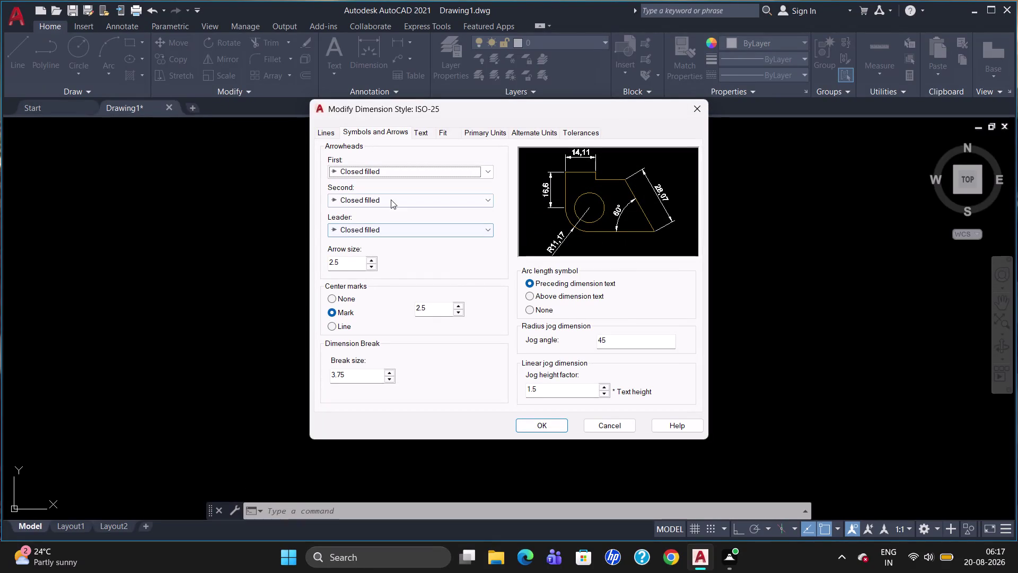
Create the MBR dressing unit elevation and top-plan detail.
Set the ISO-25 arrow size to 40.
click(348, 263)
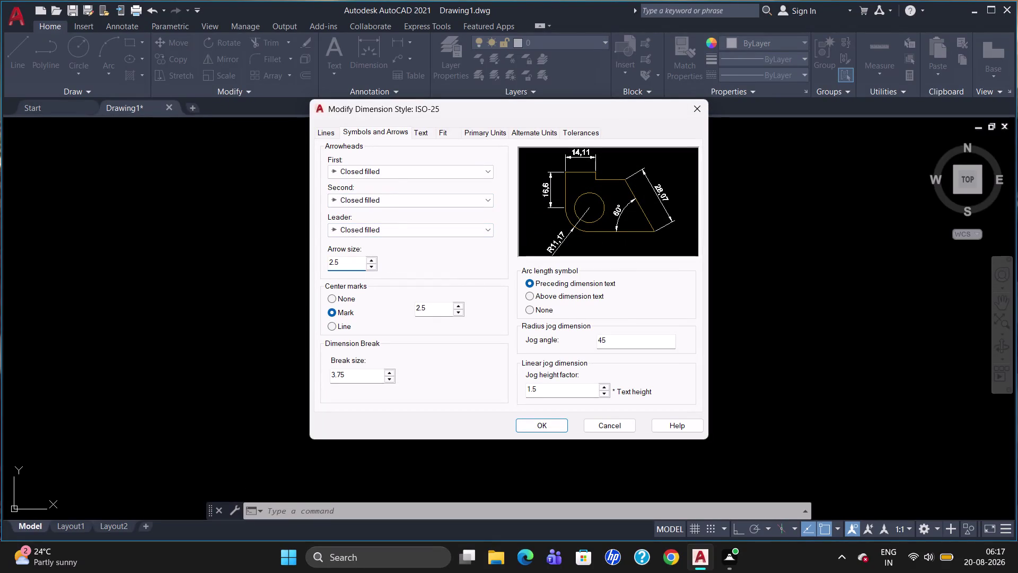
key(BackSpace)
key(BackSpace)
key(BackSpace)
key(BackSpace)
text(40)
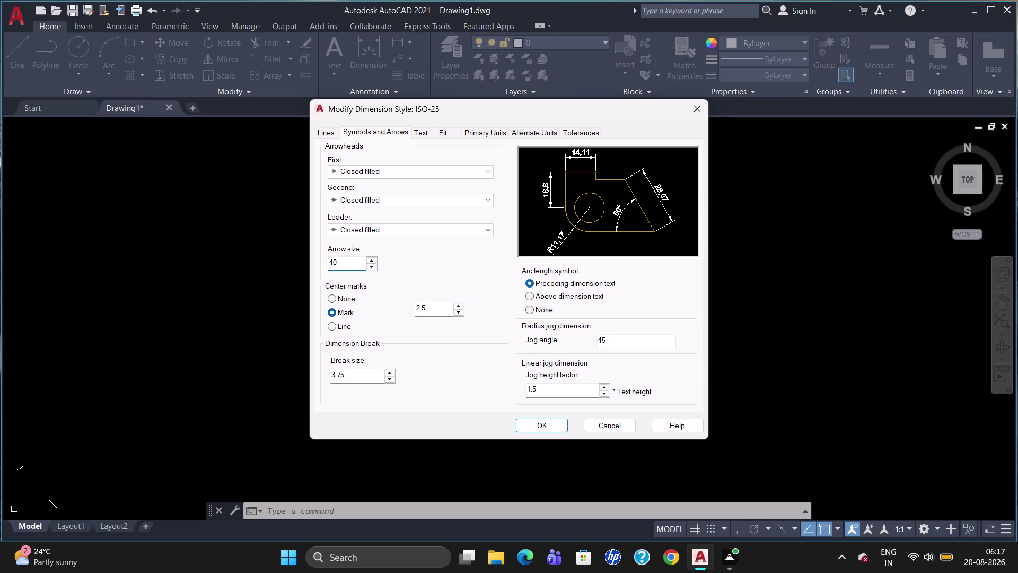
Set the text height to 40 with vertically centred text placement.
click(425, 133)
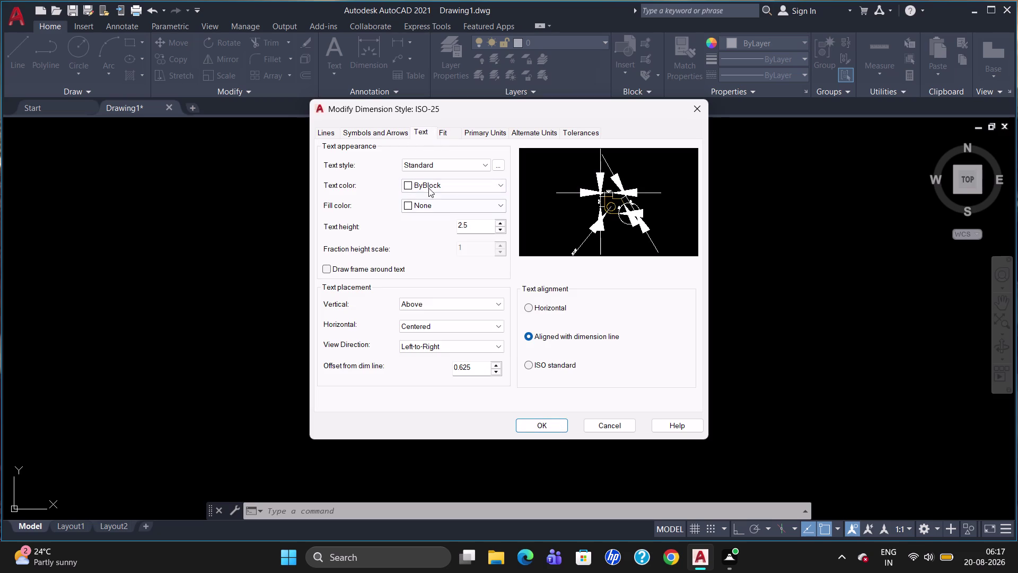
click(472, 224)
key(BackSpace)
key(BackSpace)
key(BackSpace)
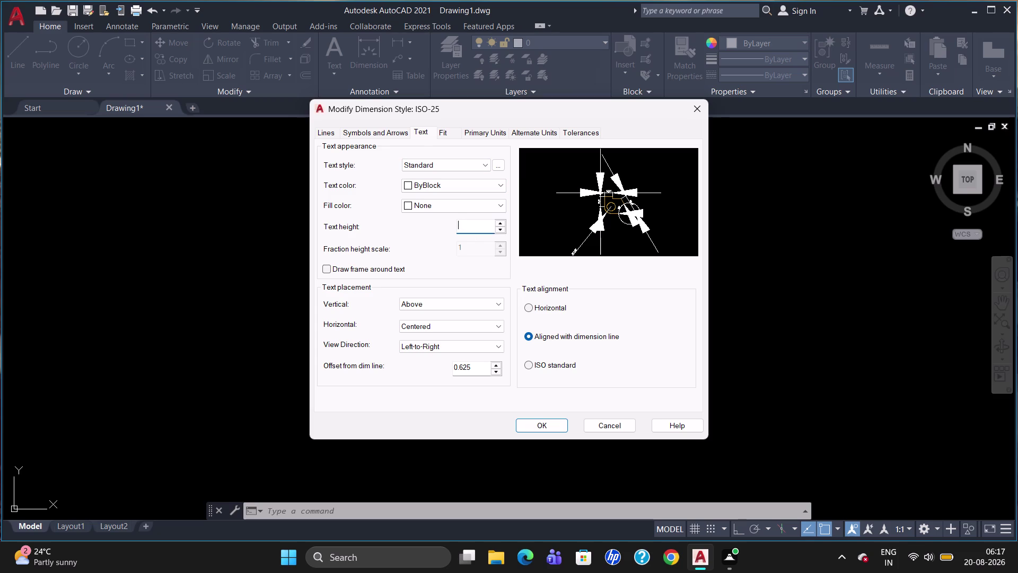
text(40)
click(438, 304)
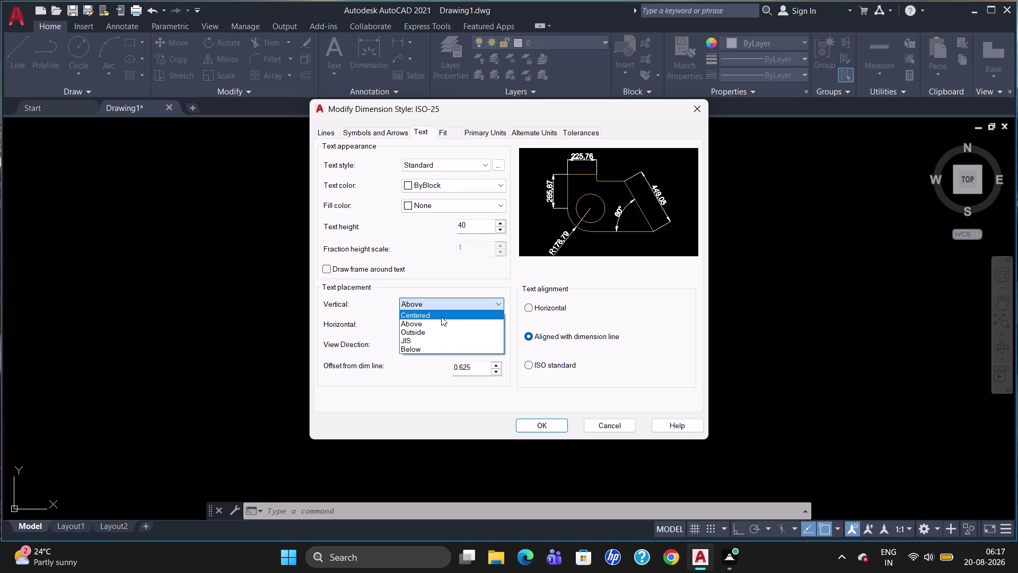
click(442, 315)
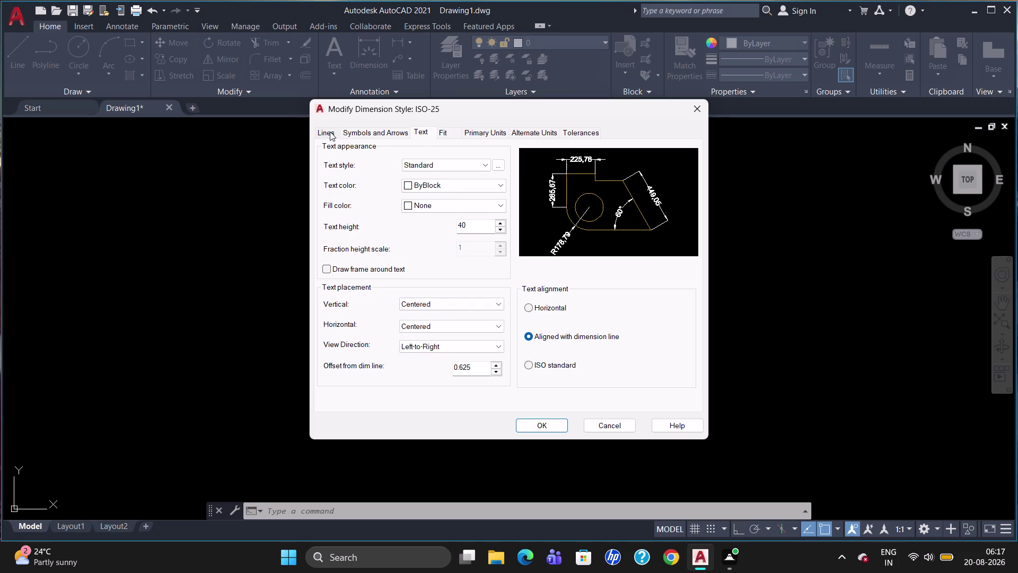
Turn on fixed-length extension lines and make the dimension text red.
click(329, 132)
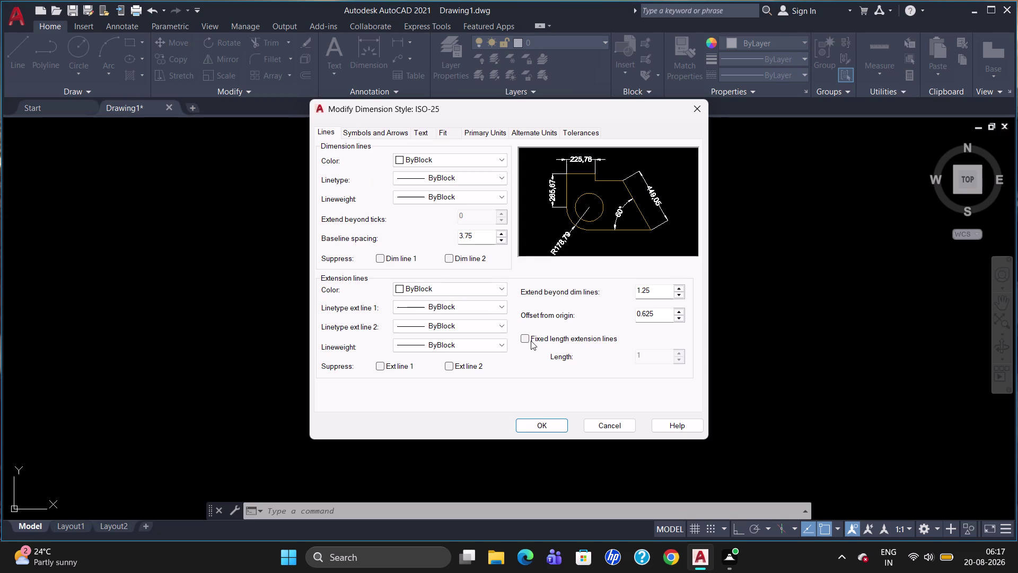
click(528, 338)
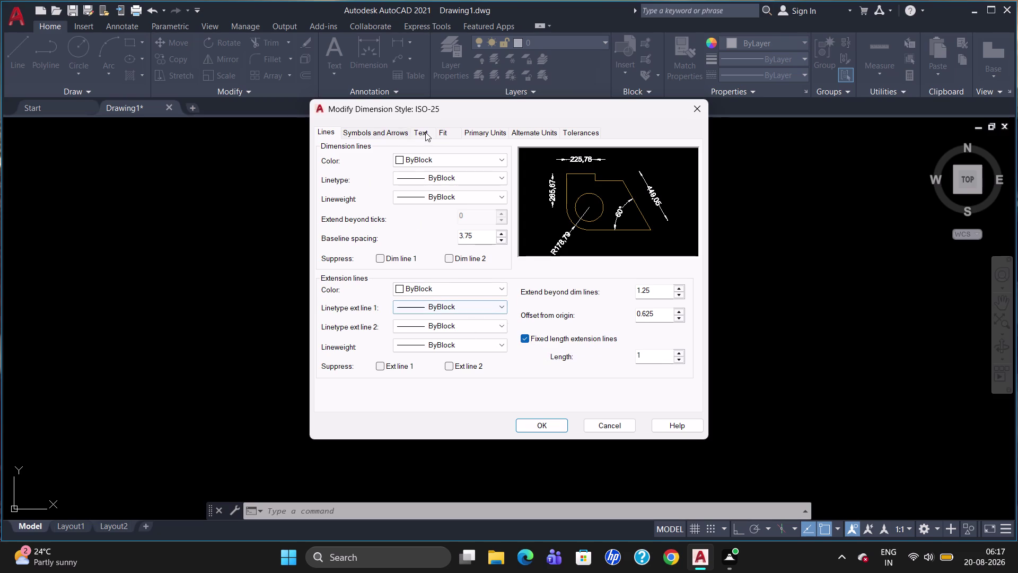
click(429, 131)
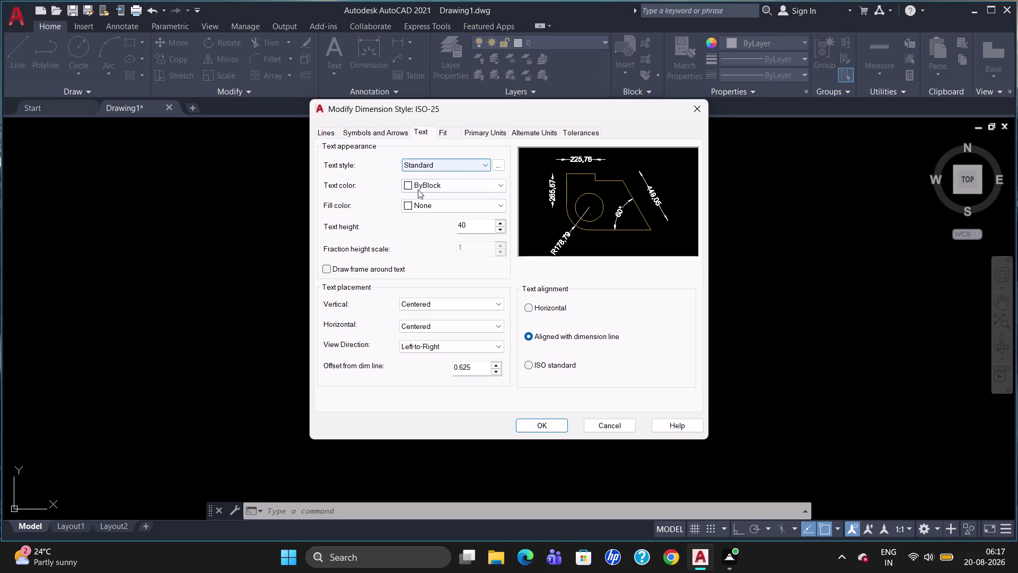
click(418, 185)
click(420, 215)
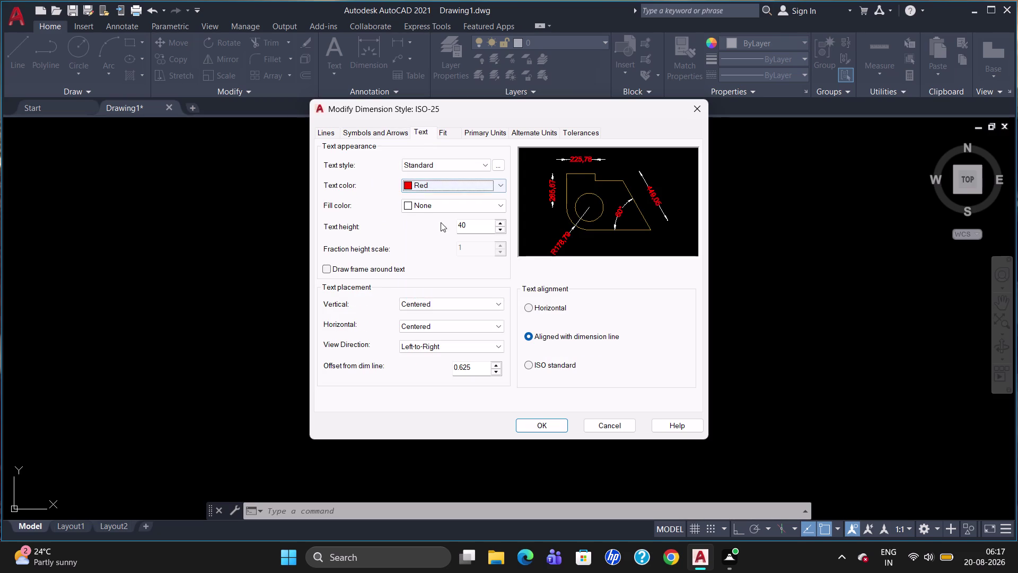
Confirm the style changes, make ISO-25 current, and close the Dimension Style Manager.
click(552, 428)
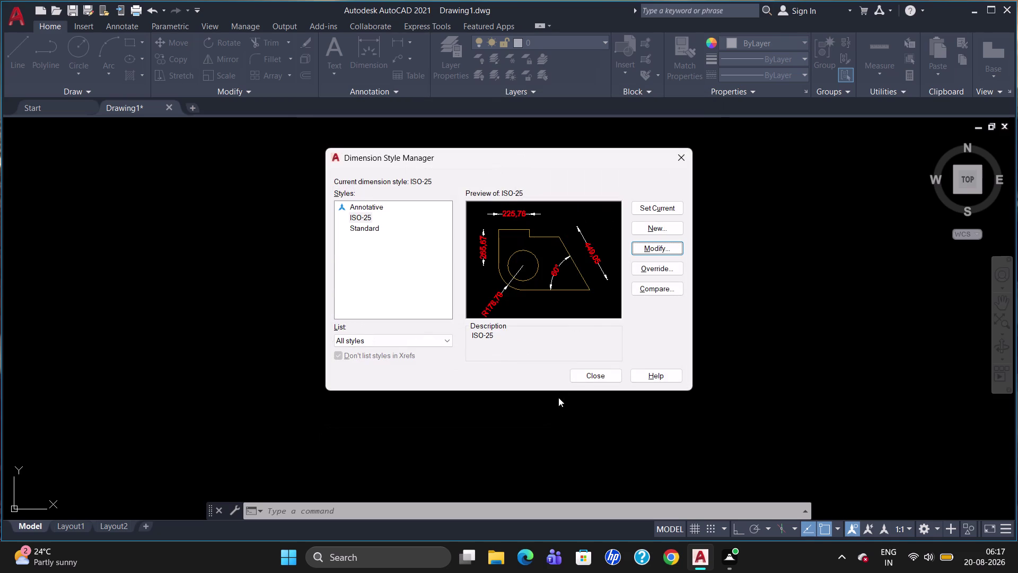
click(658, 209)
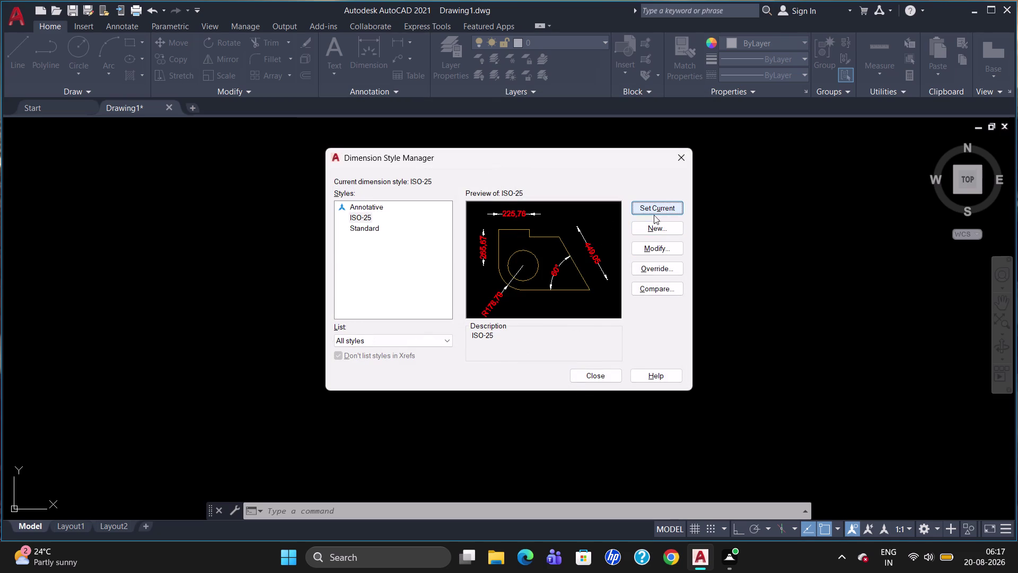
click(588, 381)
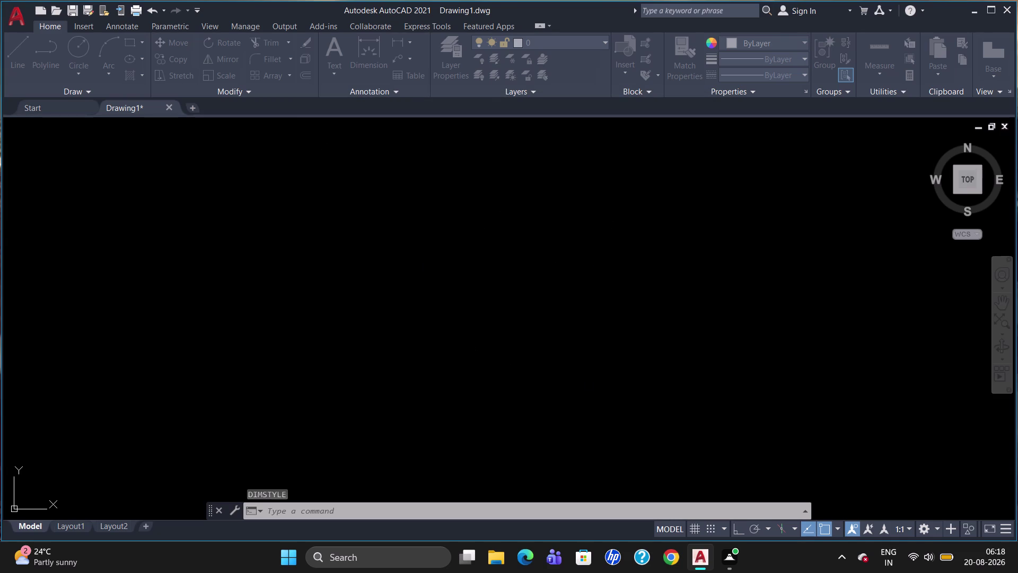
text(rec)
key(Return)
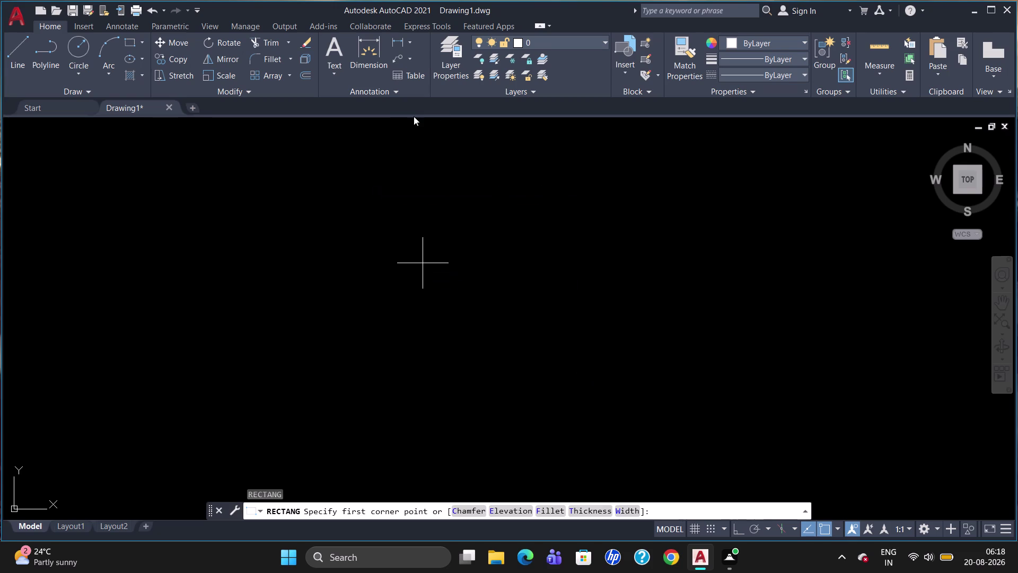
click(345, 178)
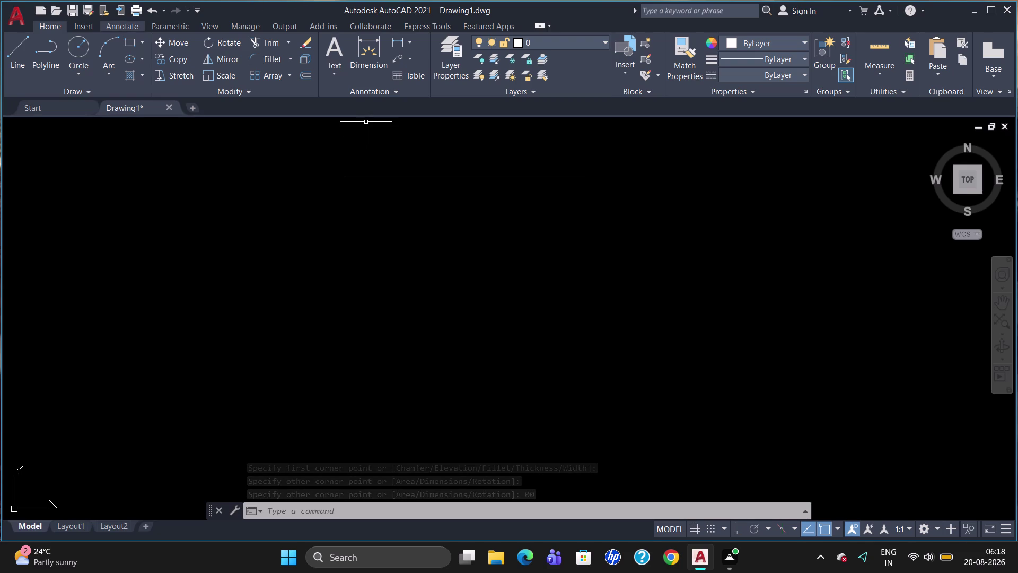
click(456, 178)
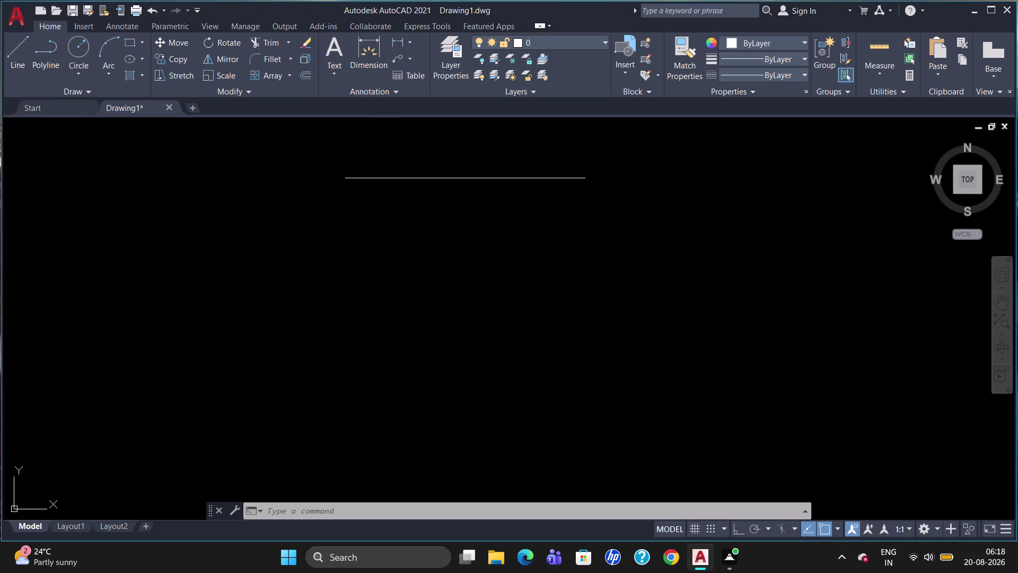
click(455, 175)
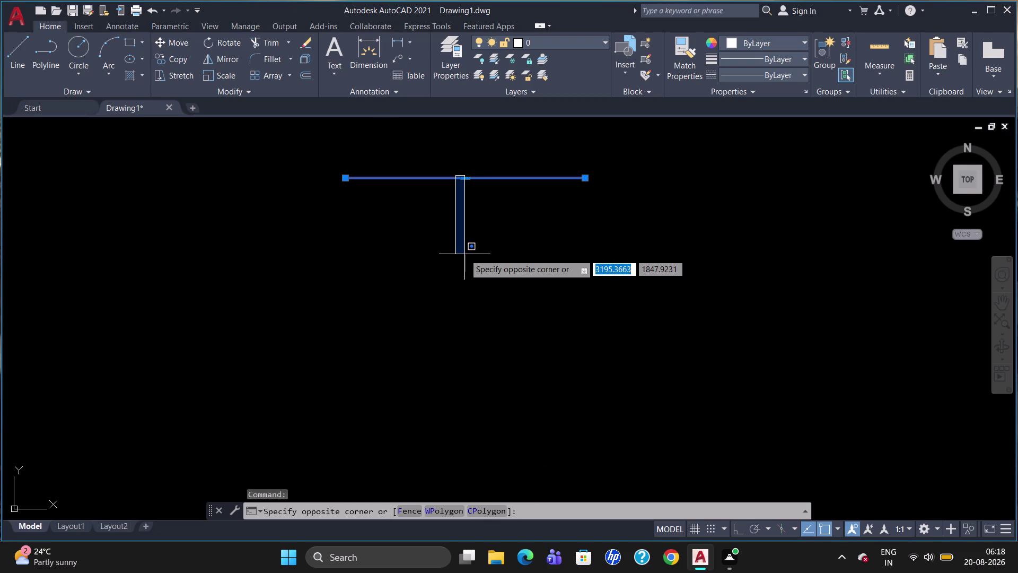
click(389, 268)
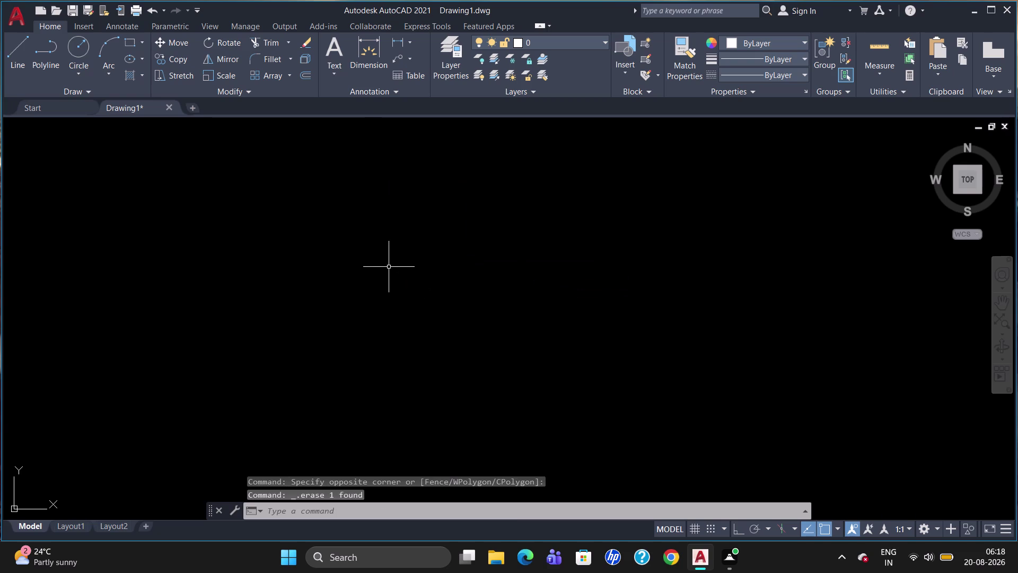
key(e)
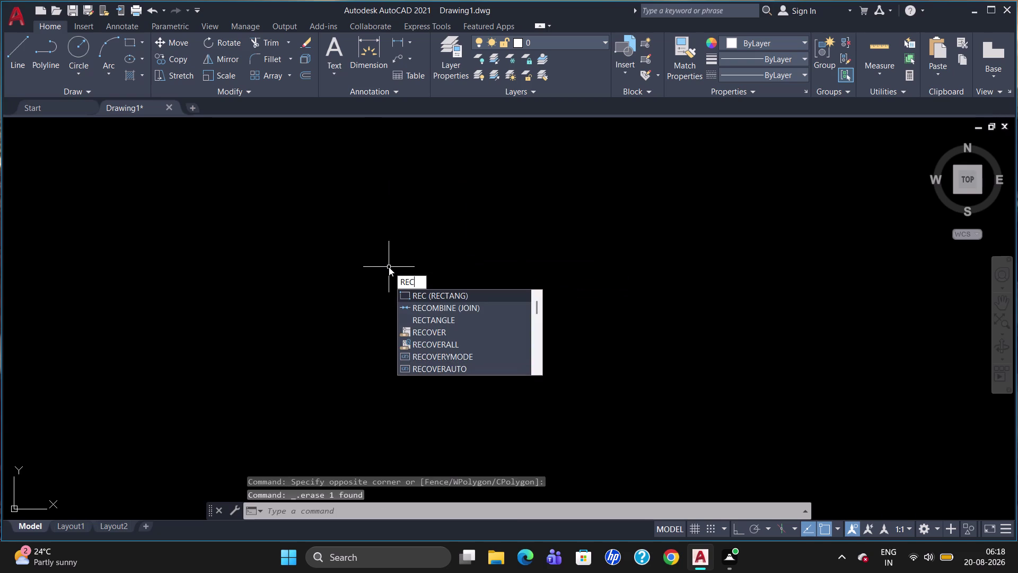
Draw the rectangle from a picked first corner using typed width and height values.
click(346, 182)
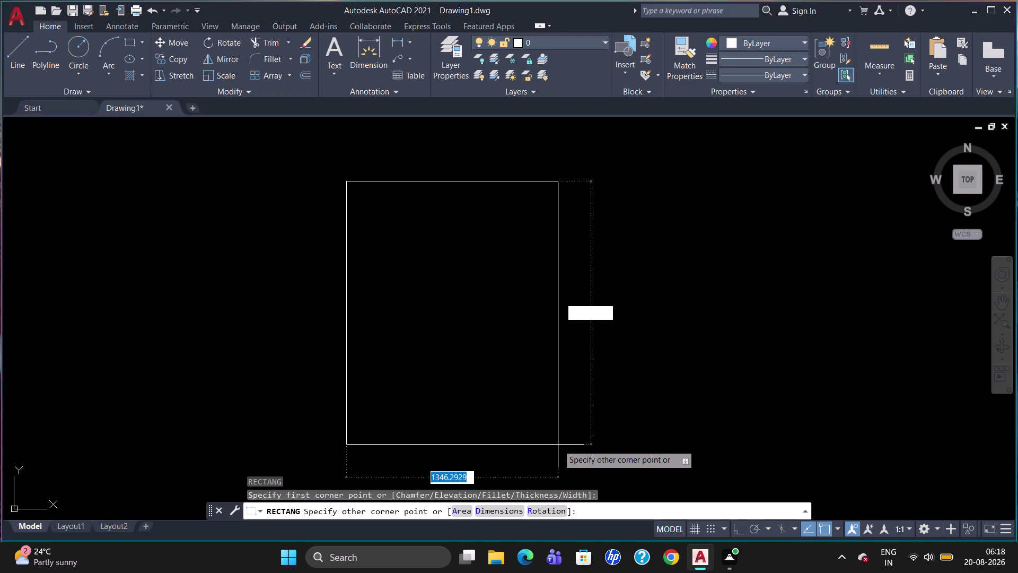
text(1)
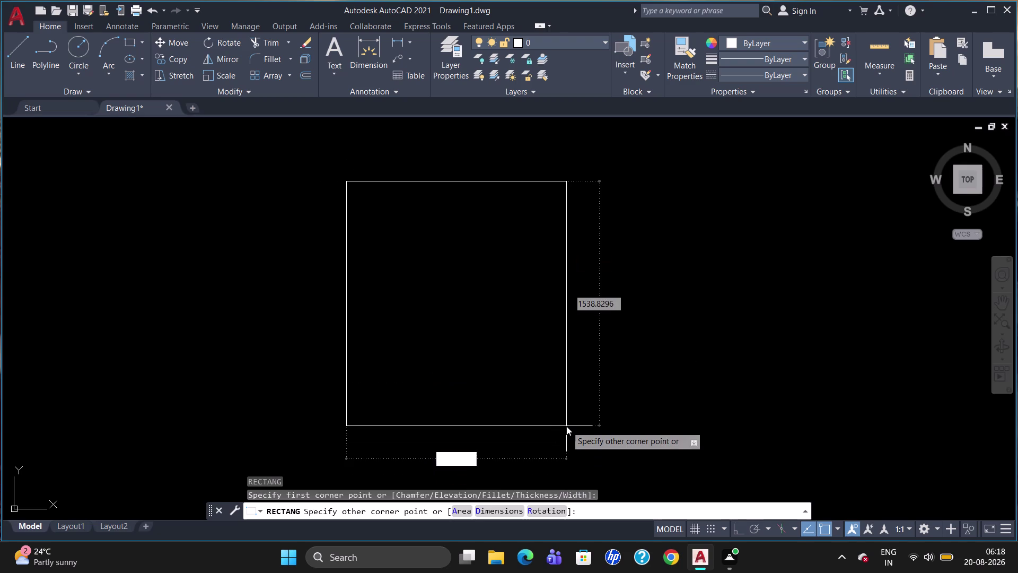
text(5)
text(10)
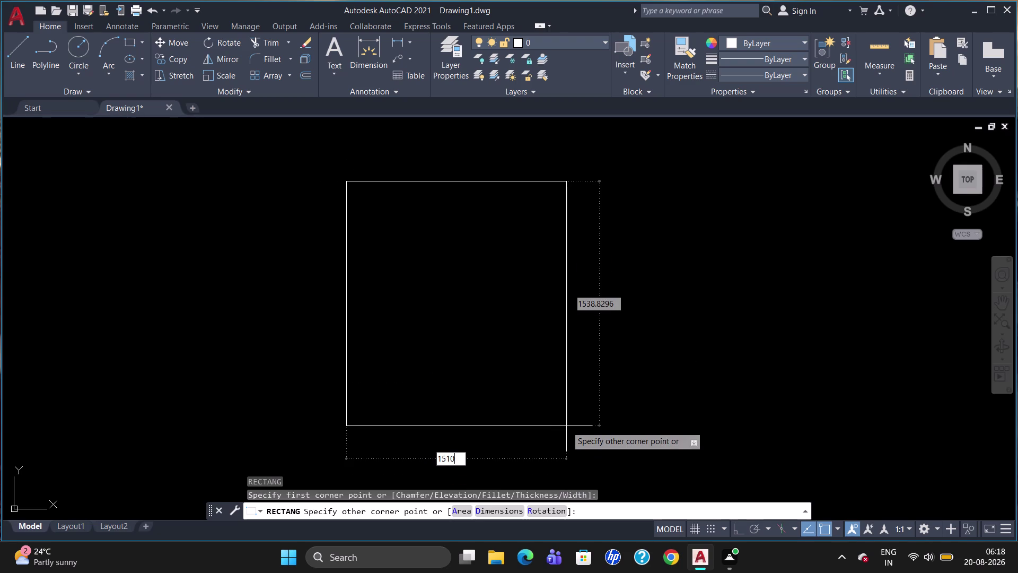
key(Tab)
text(27)
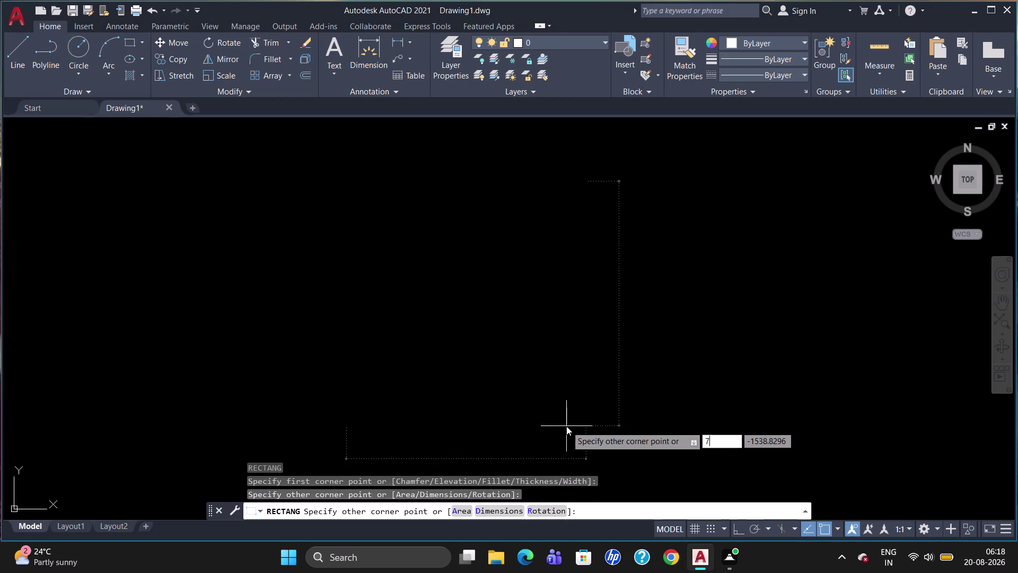
key(BackSpace)
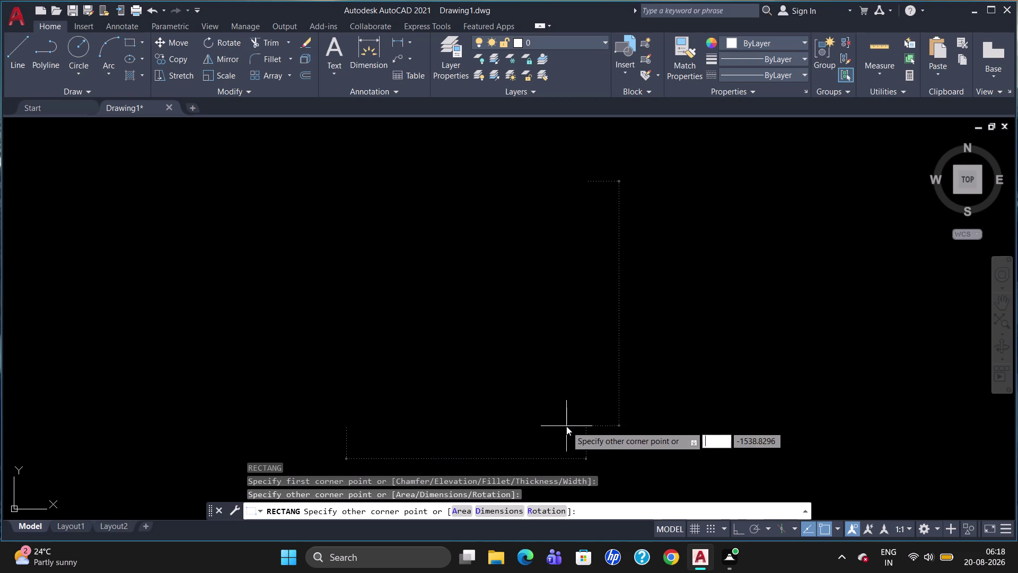
key(2)
key(7)
text(00)
key(Return)
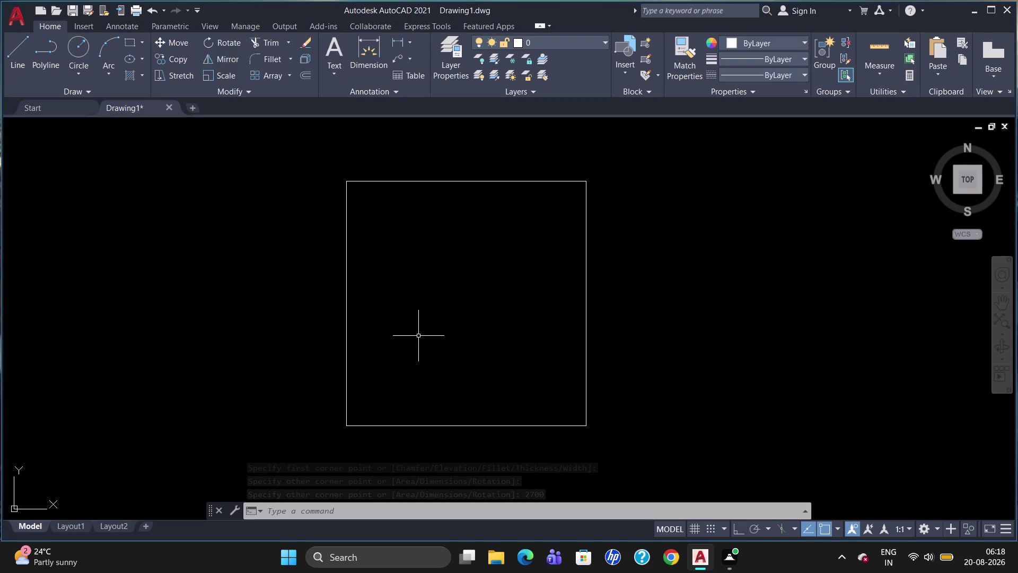
scroll(up, 3)
scroll(down, 3)
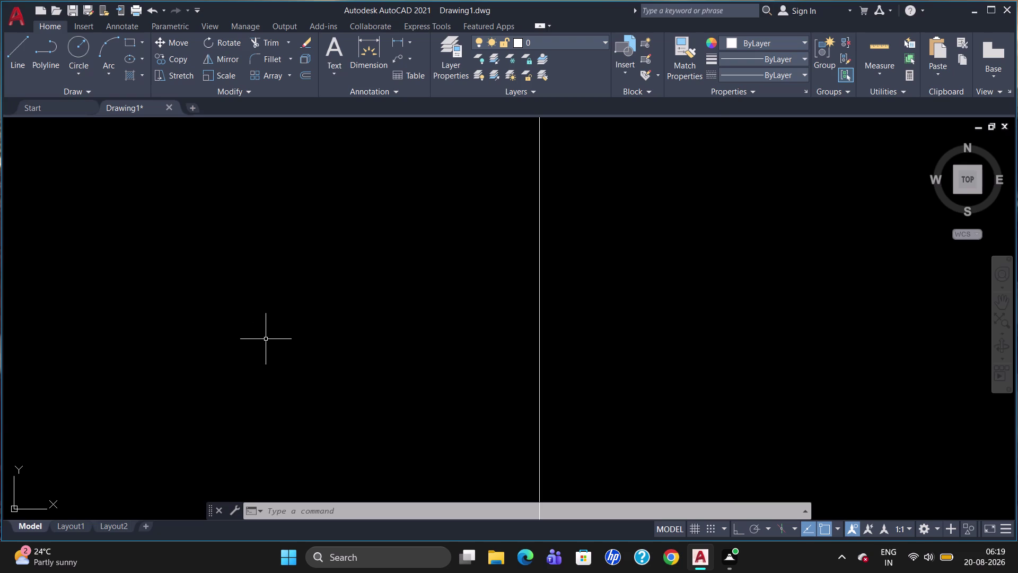
scroll(down, 3)
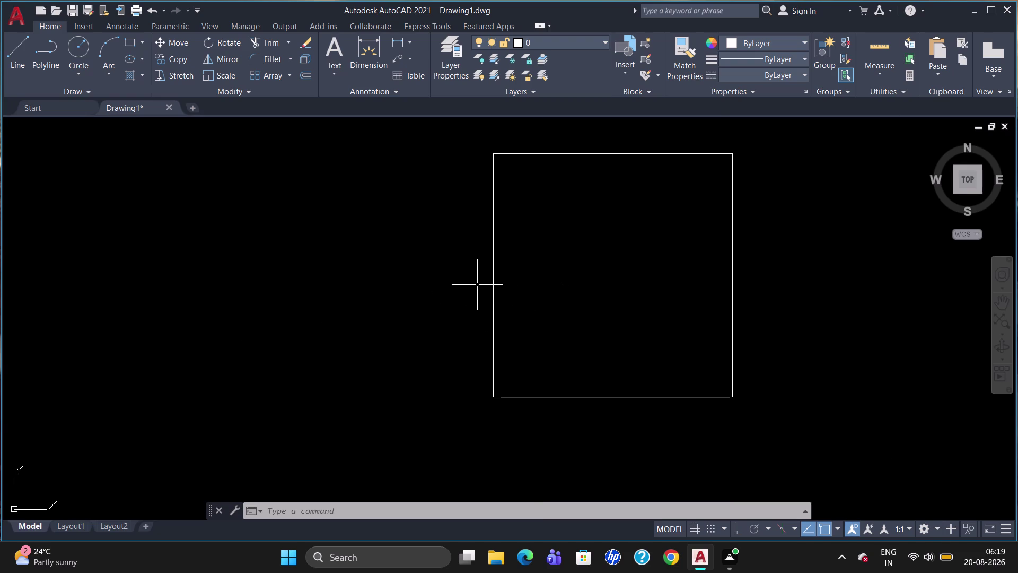
Explode the rectangle into separate lines.
click(493, 283)
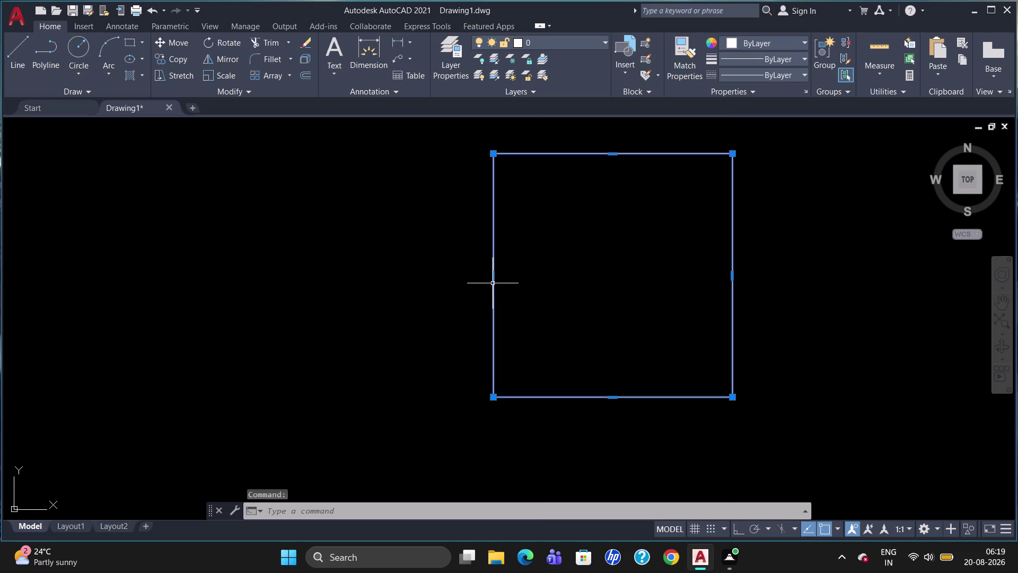
key(z)
key(BackSpace)
key(x)
key(Return)
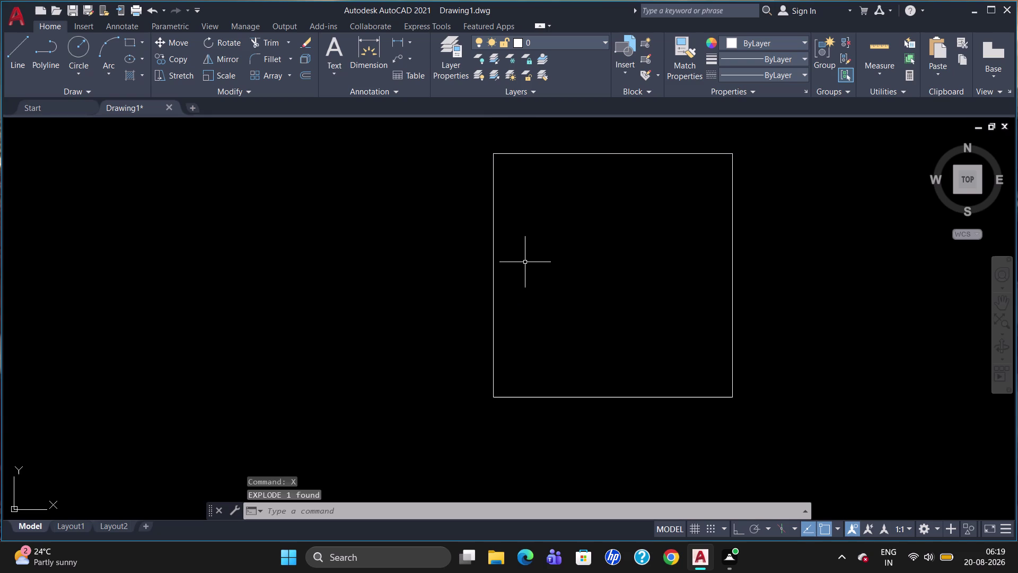
Offset the rectangle's left edge 235 units inward.
key(0)
key(BackSpace)
key(o)
key(Return)
key(2)
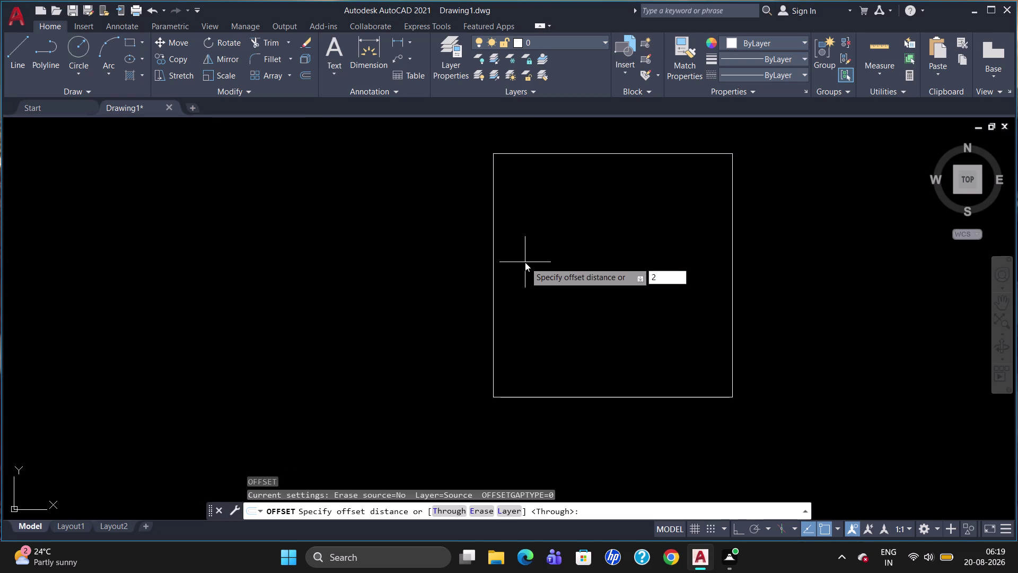
text(35)
key(Return)
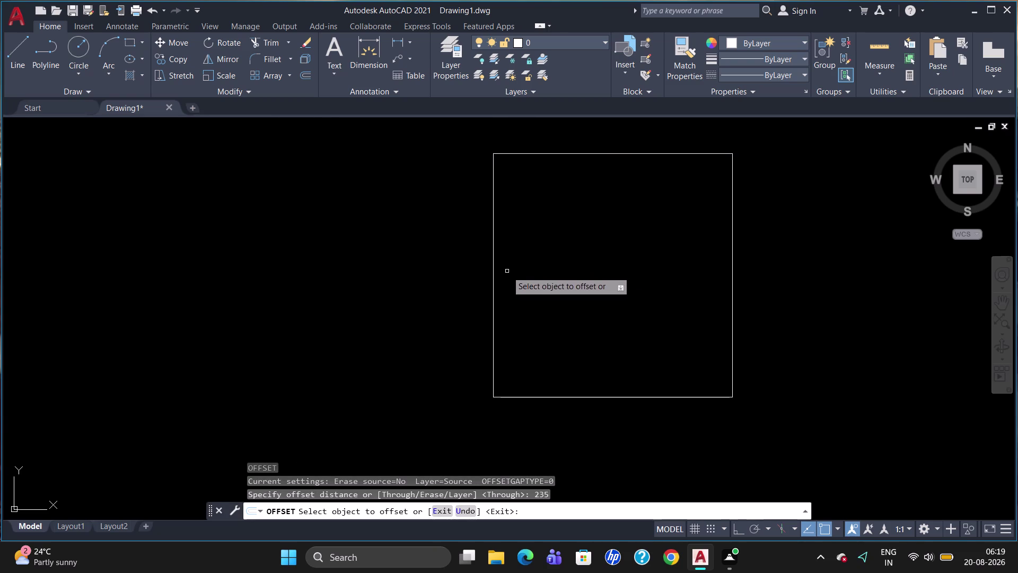
click(494, 282)
click(509, 288)
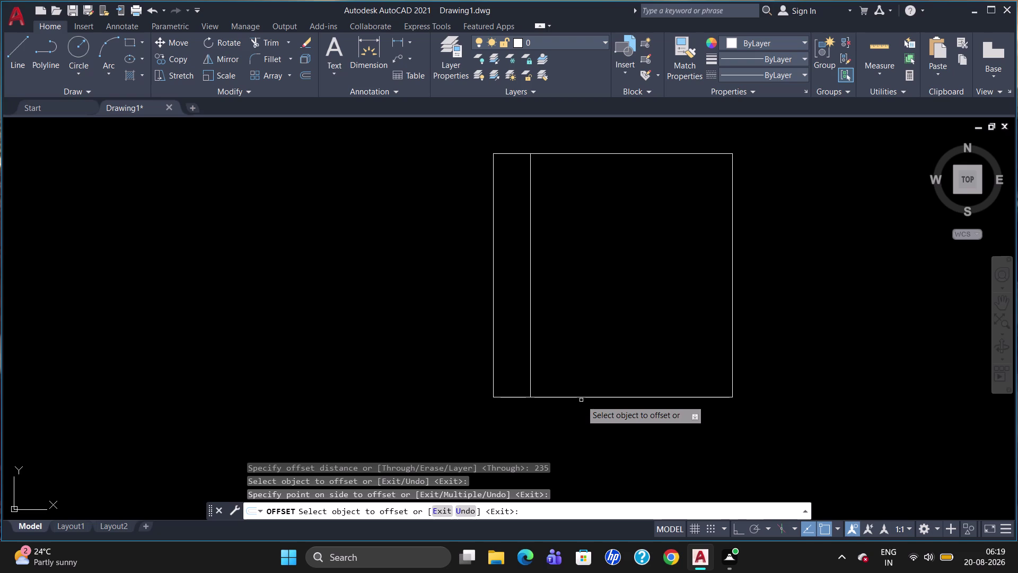
key(Escape)
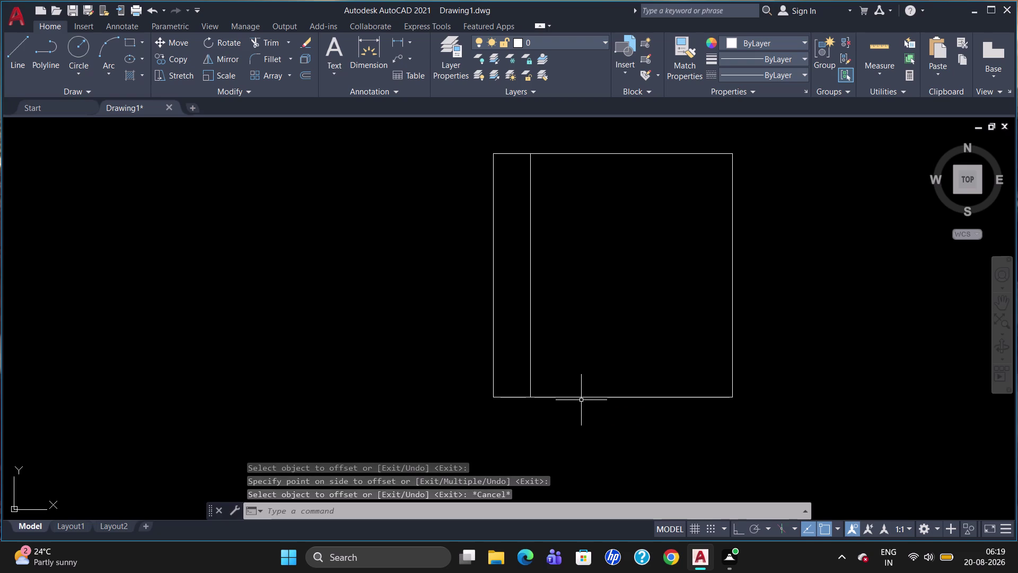
key(l)
key(Return)
Draw a horizontal line from 282 units up the inner vertical line to the right edge.
text(tk)
key(Return)
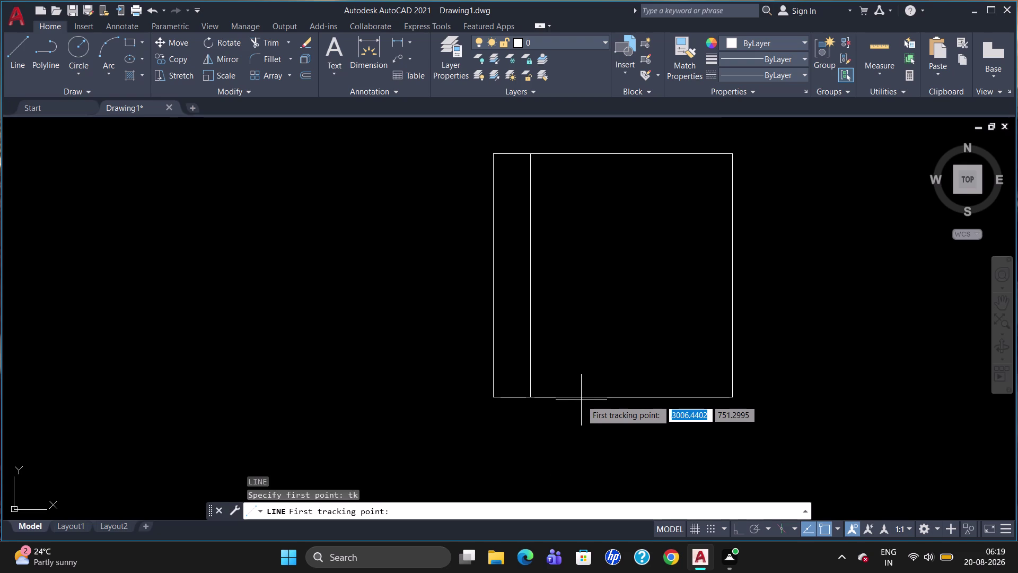
click(532, 397)
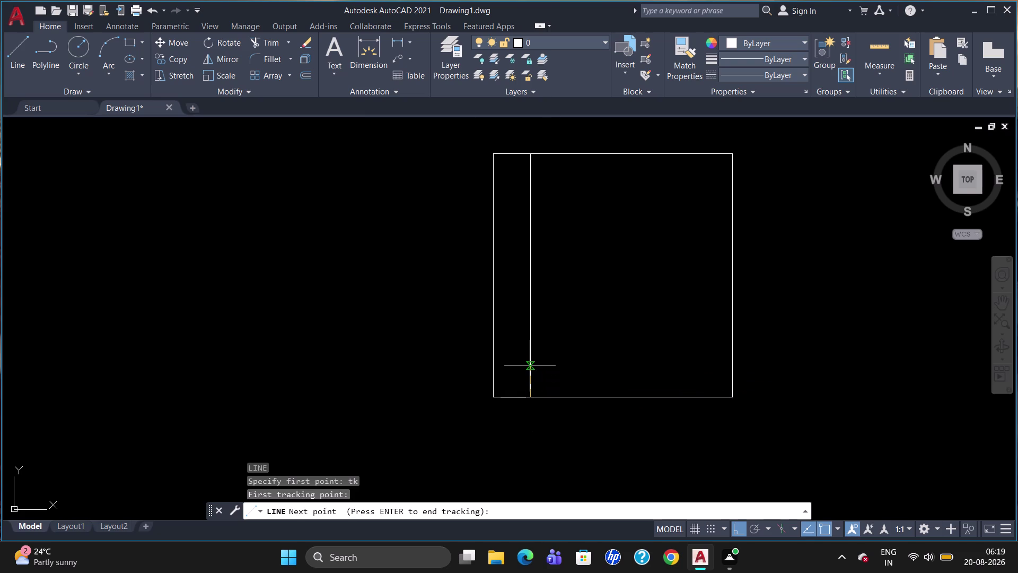
text(28)
key(2)
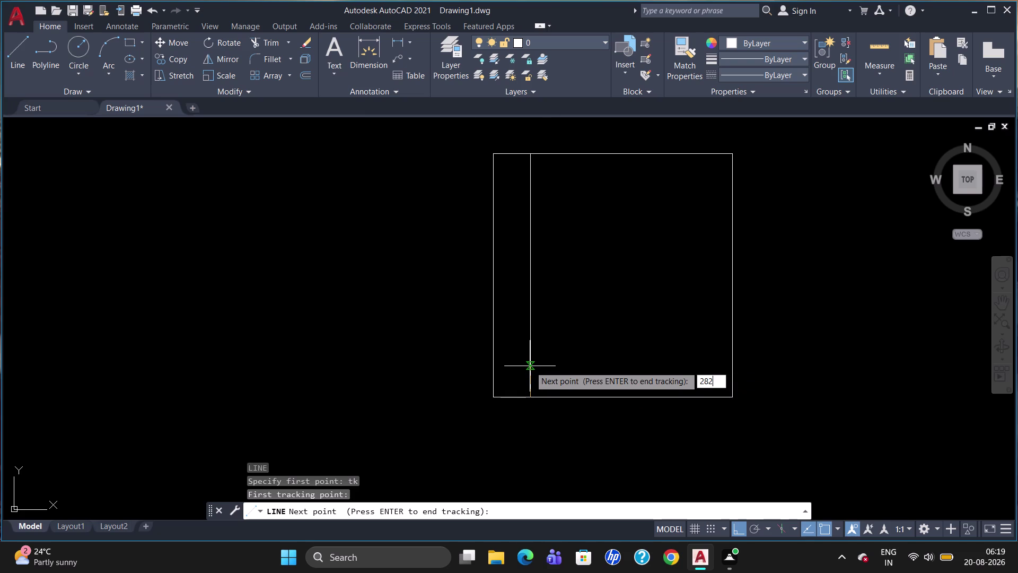
key(Return)
key(Return)
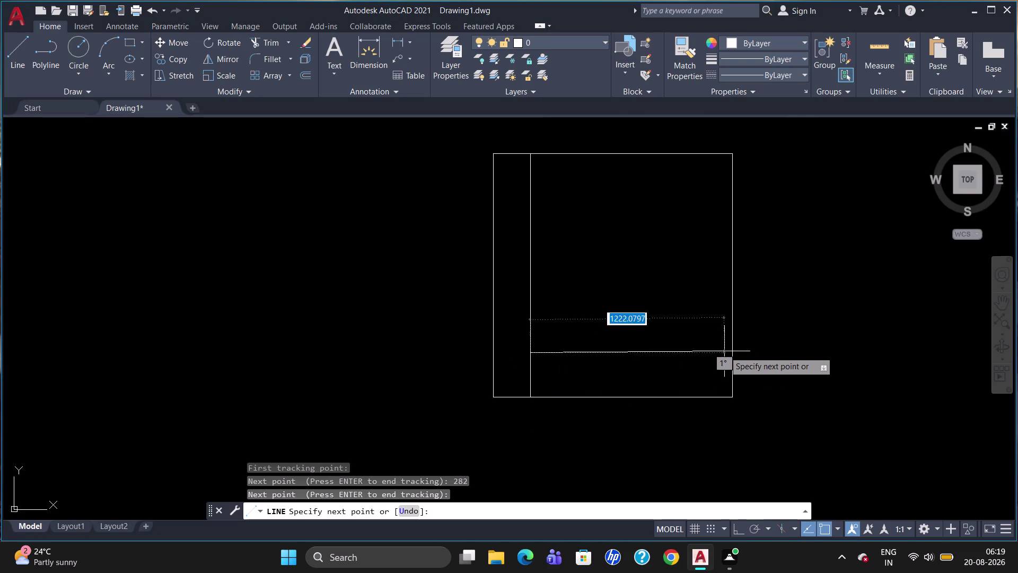
click(729, 349)
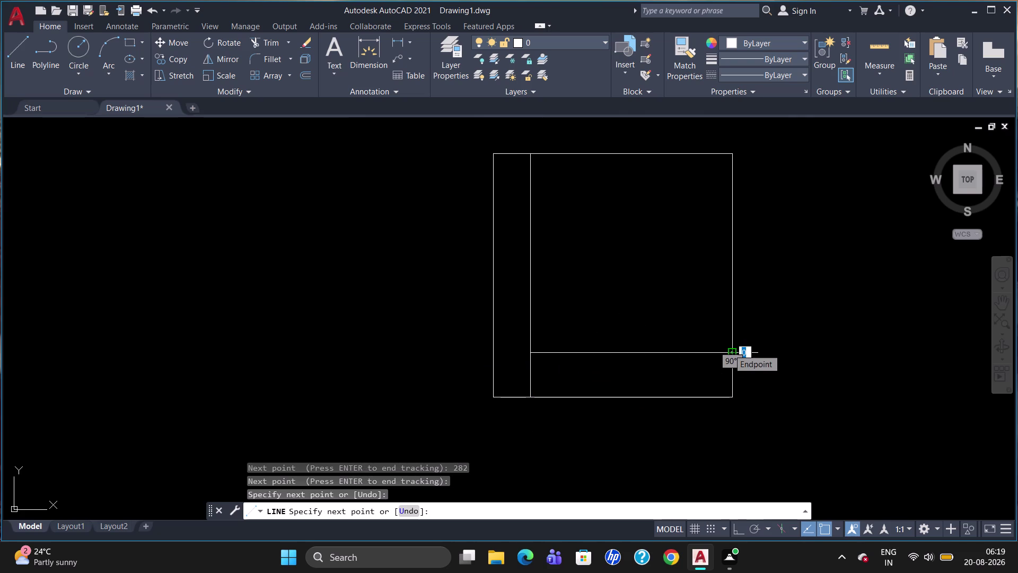
key(Escape)
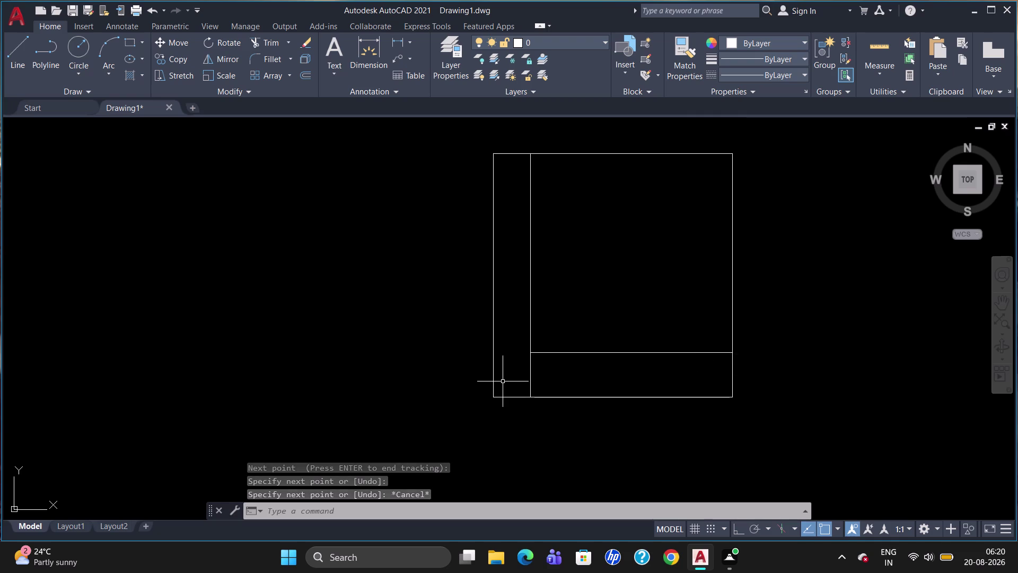
Try a second line tracked 200 units up, then abandon the misplaced attempt.
key(l)
key(Return)
text(tk)
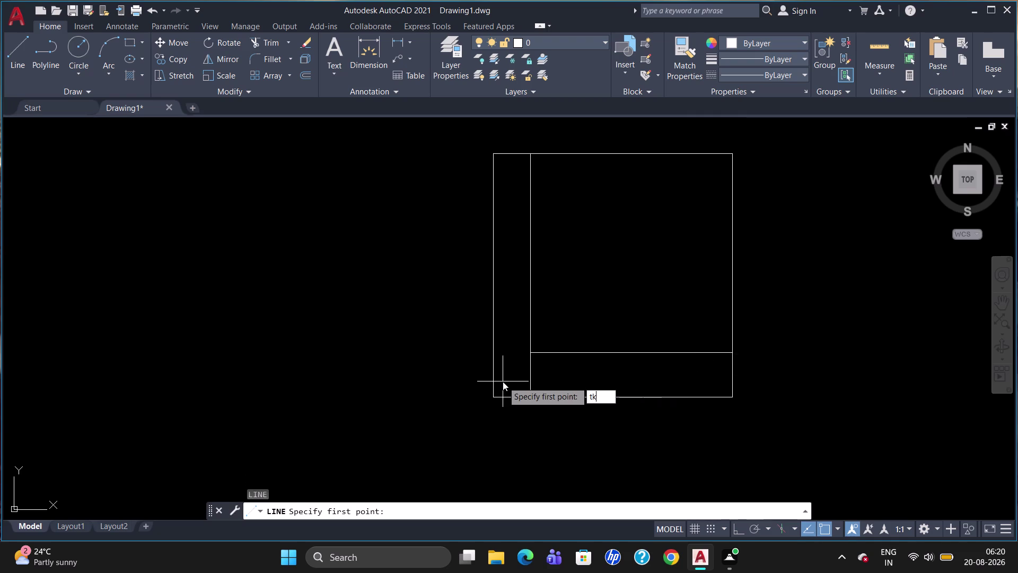
key(Return)
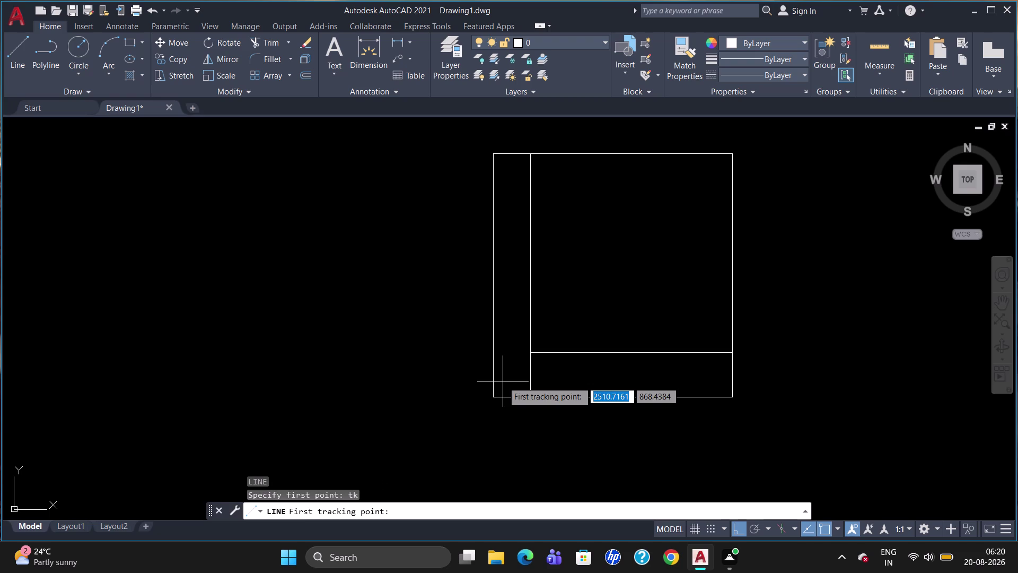
text(2)
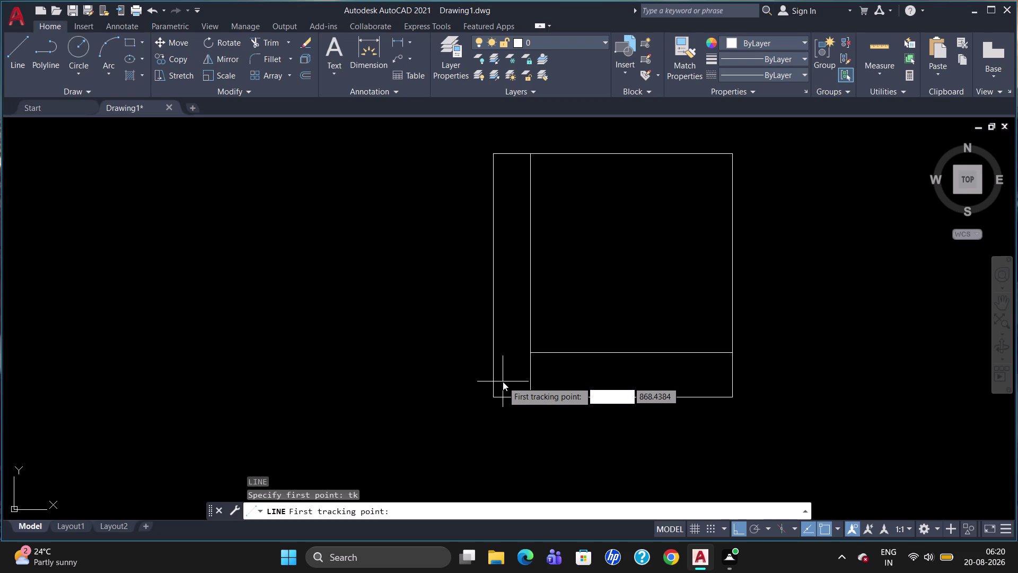
text(00)
key(Return)
key(Return)
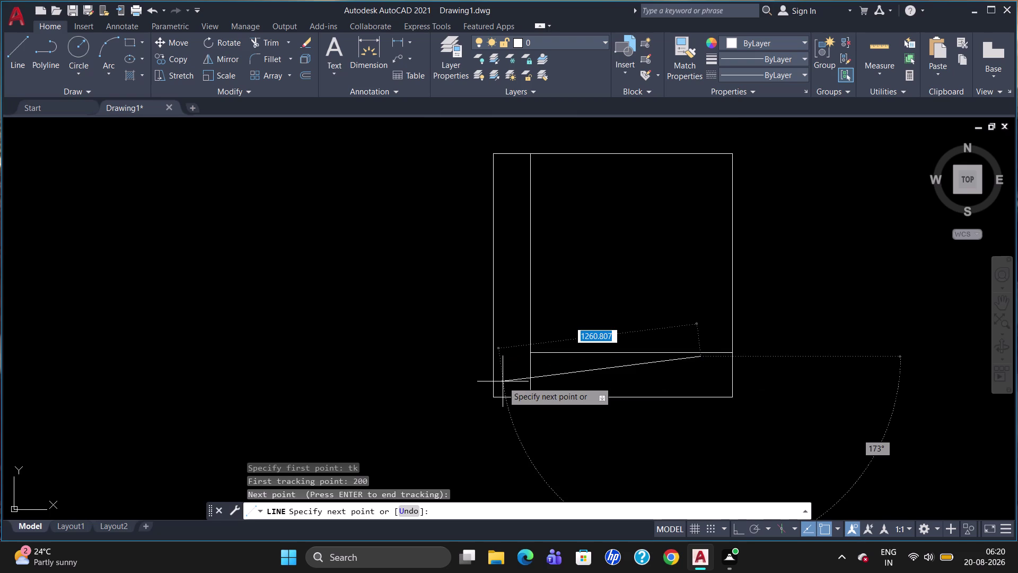
key(Escape)
Draw the second horizontal line, tracked 200 units up the inner line, to the right edge.
key(l)
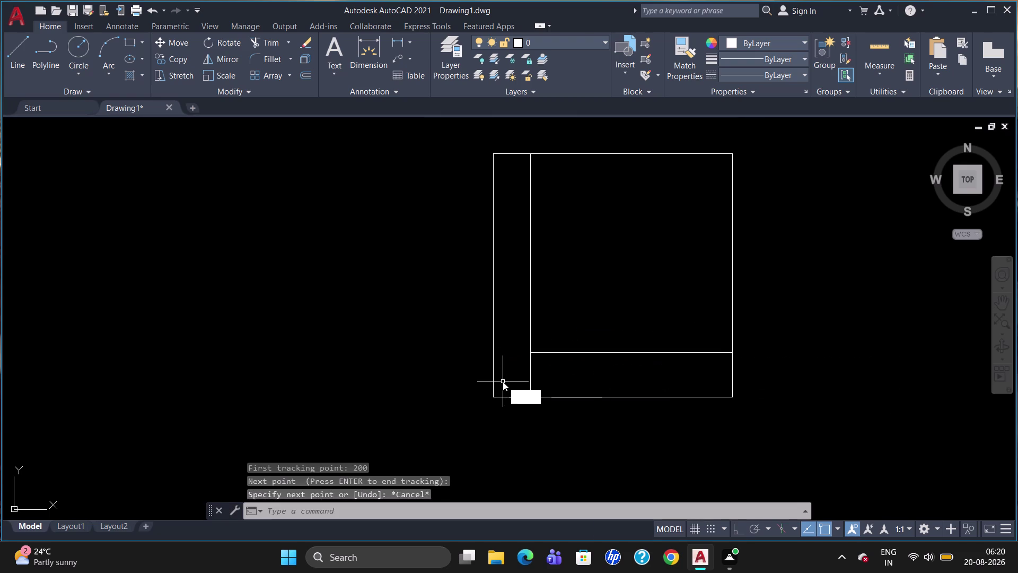
key(Return)
text(tk)
key(Return)
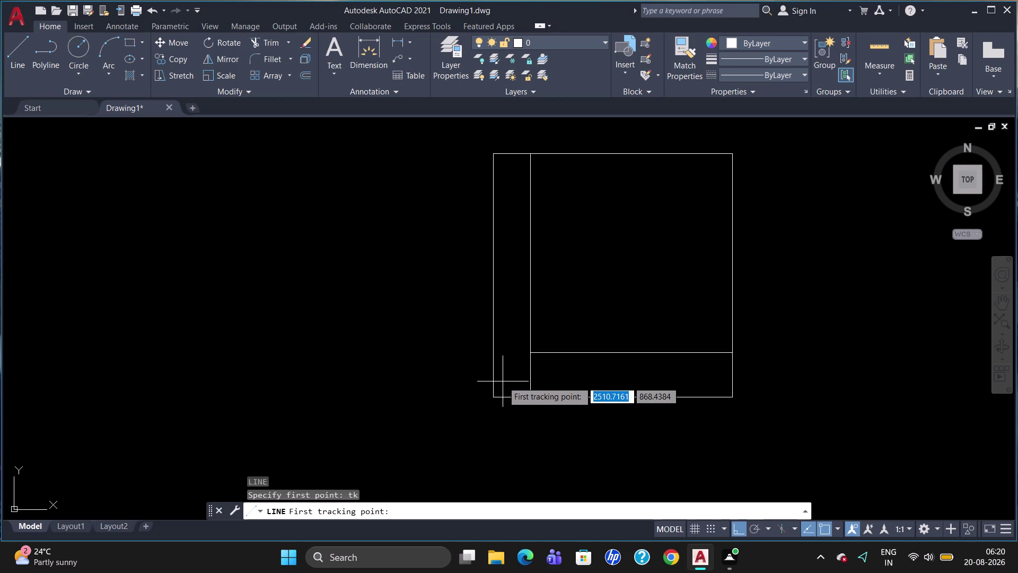
click(532, 352)
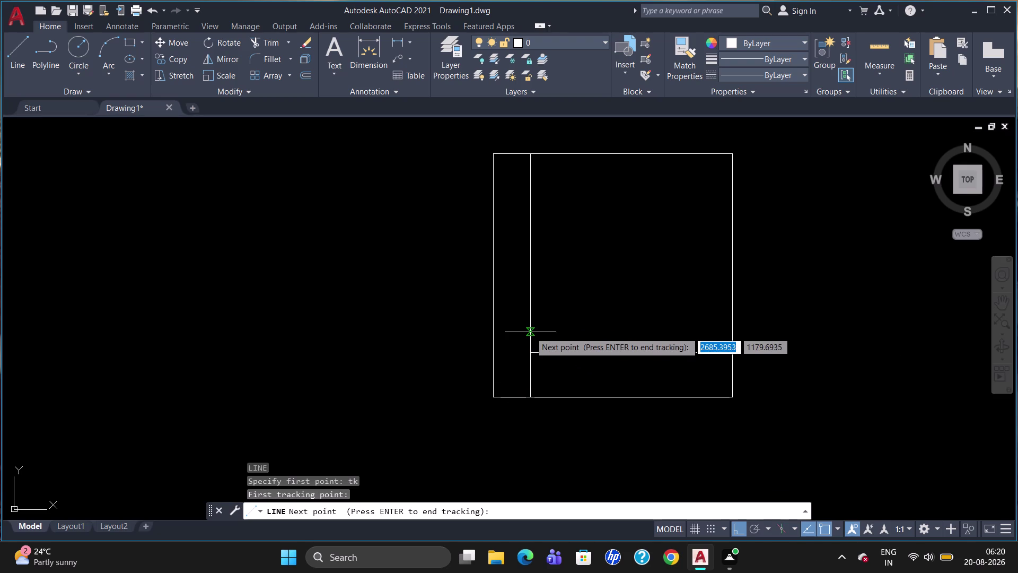
text(200)
key(Return)
key(Return)
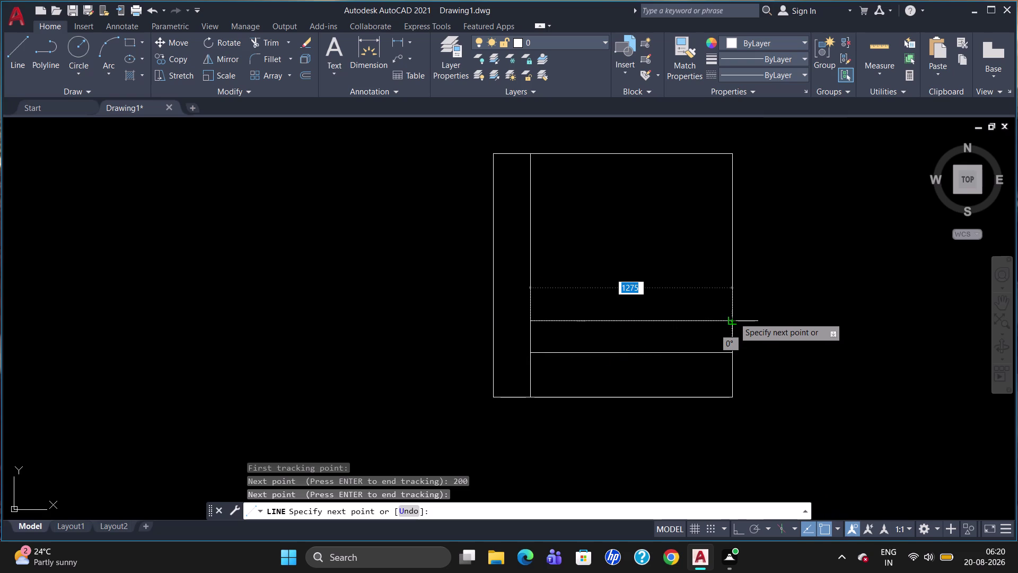
scroll(up, 3)
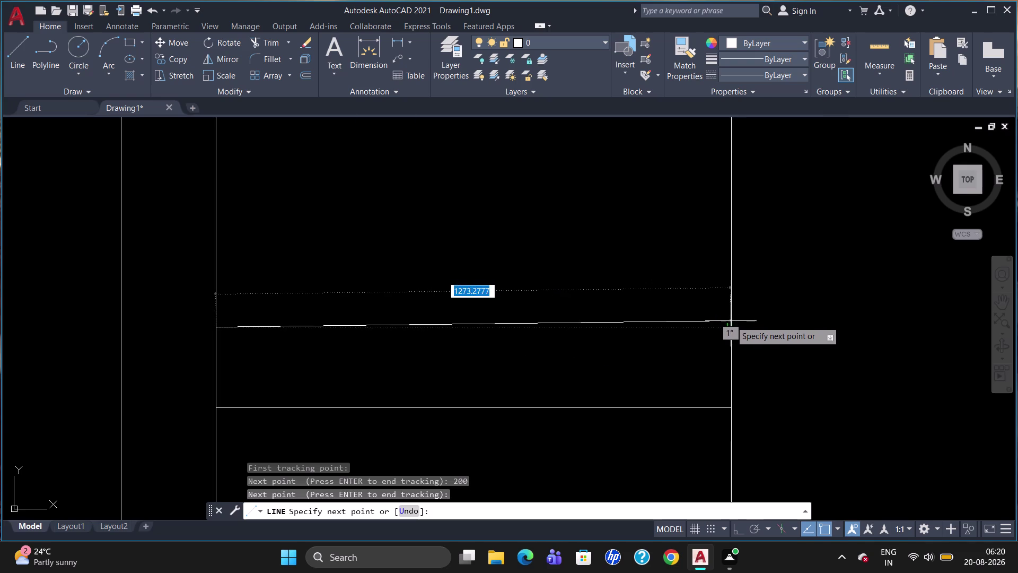
click(731, 321)
key(Escape)
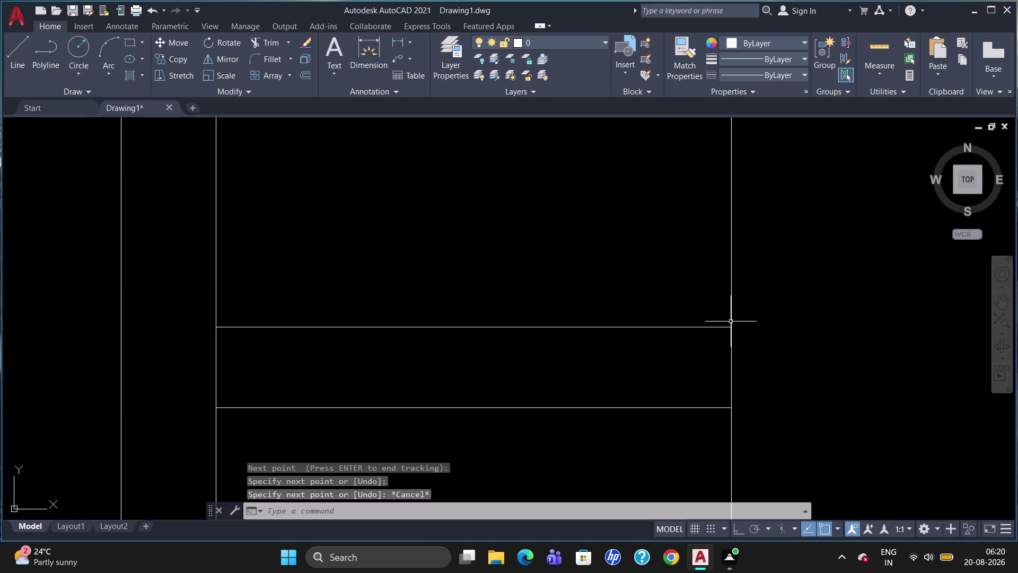
key(o)
key(Return)
Offset the upper horizontal line 40 units, then delete that unwanted copy.
text(4)
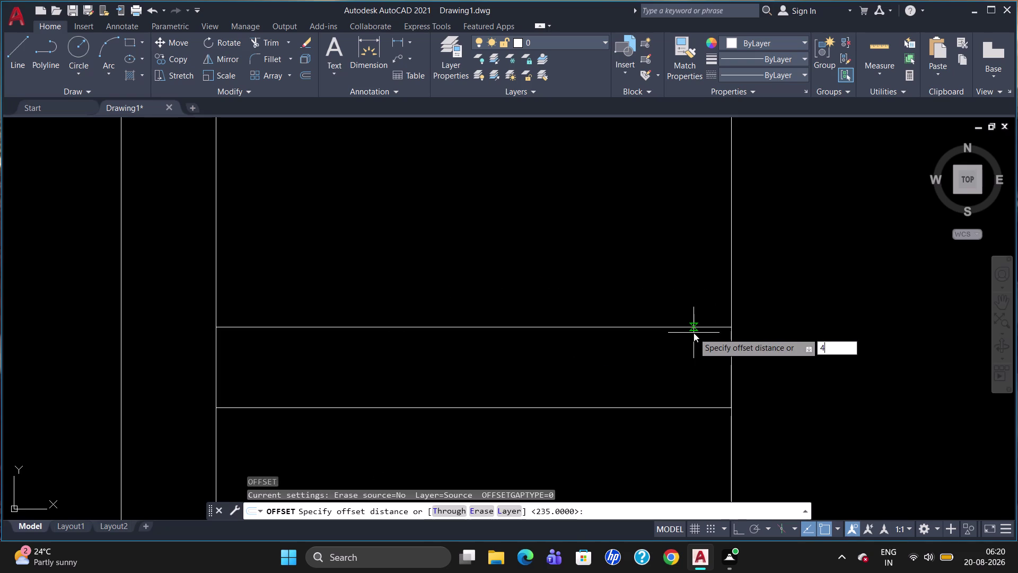
text(0)
key(Return)
click(514, 327)
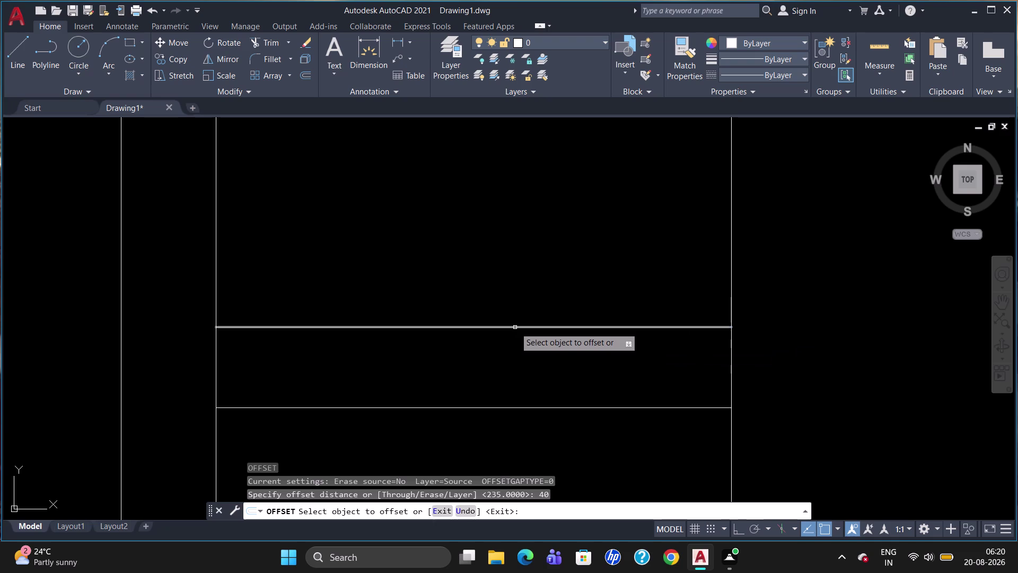
click(520, 311)
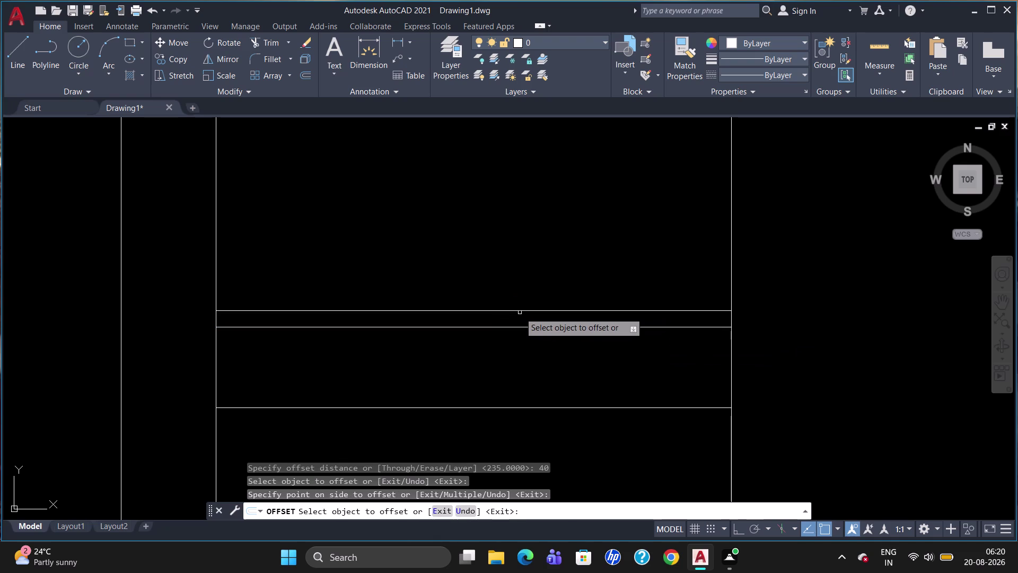
key(Escape)
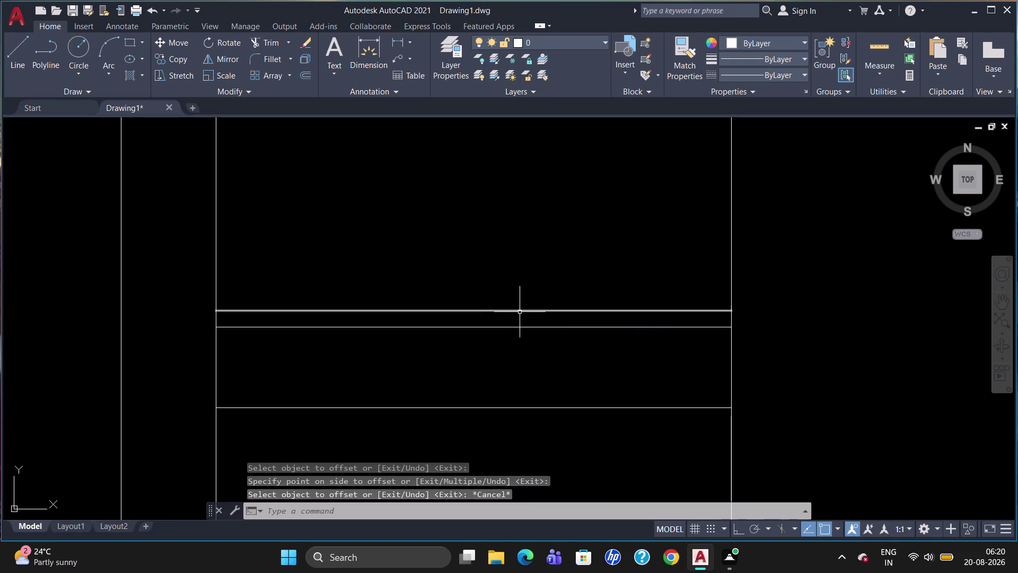
click(521, 312)
key(Delete)
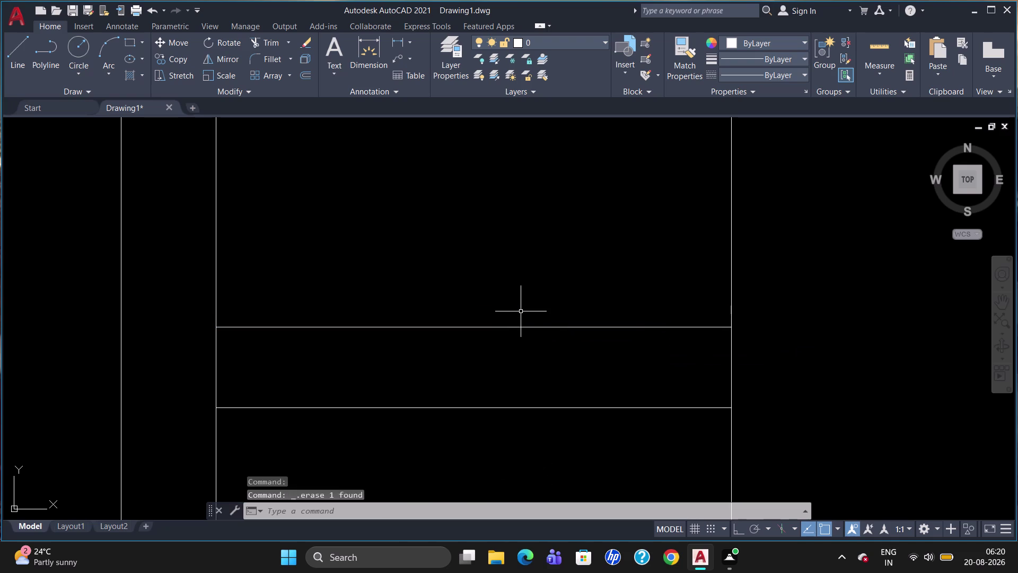
Offset the upper horizontal line 18 units upward to form a thin strip.
key(o)
key(Return)
key(1)
key(9)
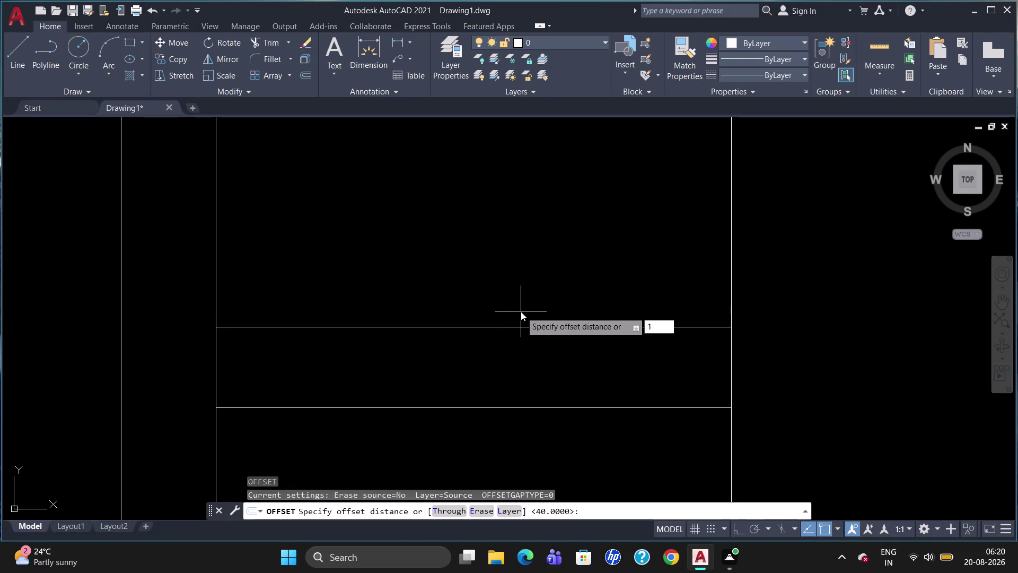
key(BackSpace)
key(8)
key(Return)
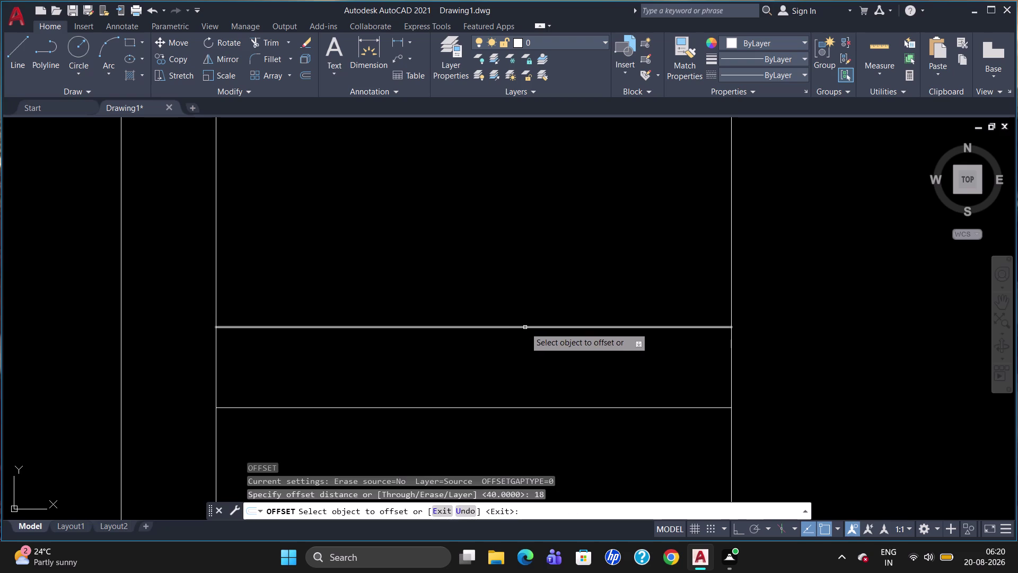
click(526, 326)
click(532, 306)
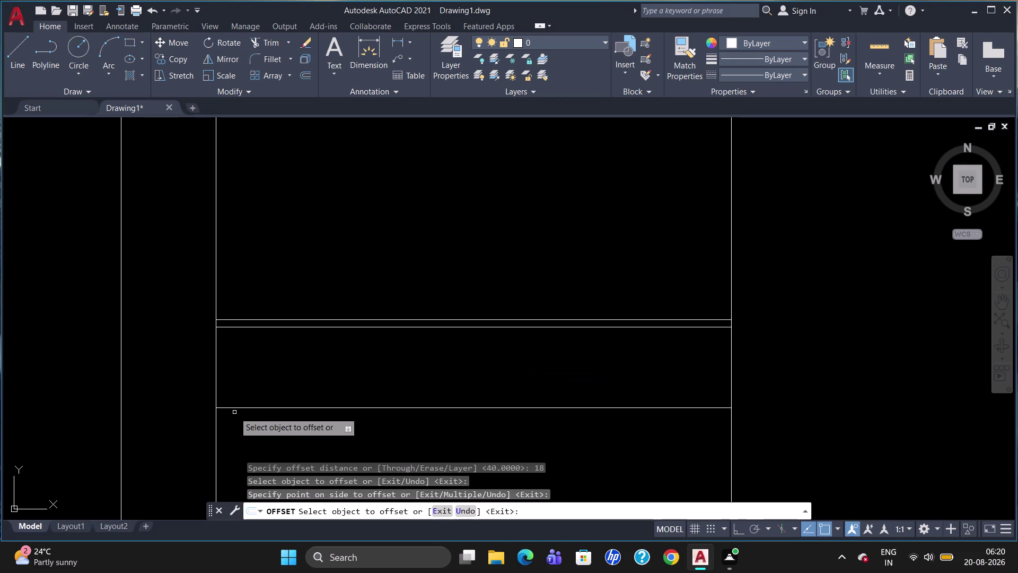
scroll(down, 3)
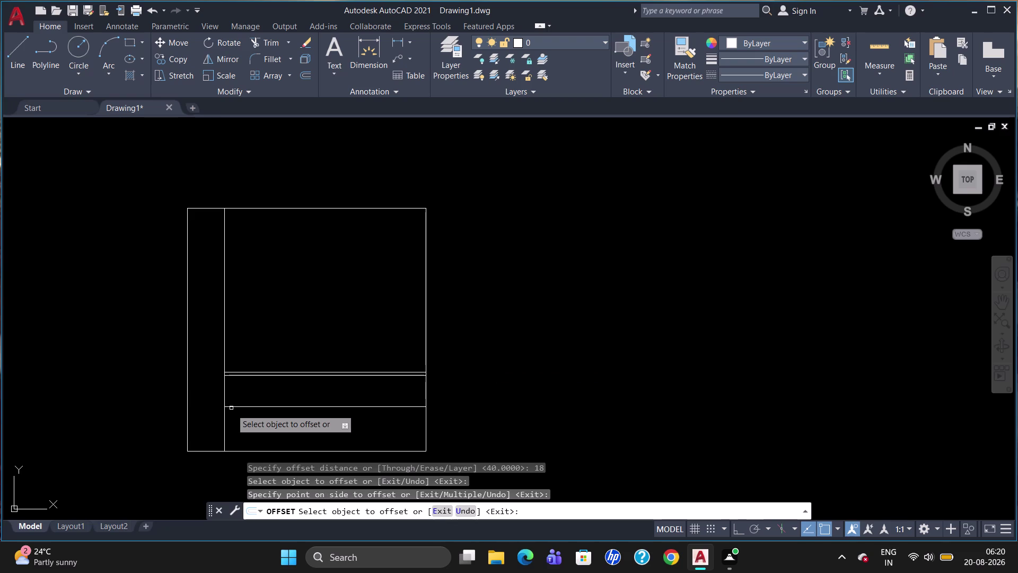
scroll(up, 3)
key(Escape)
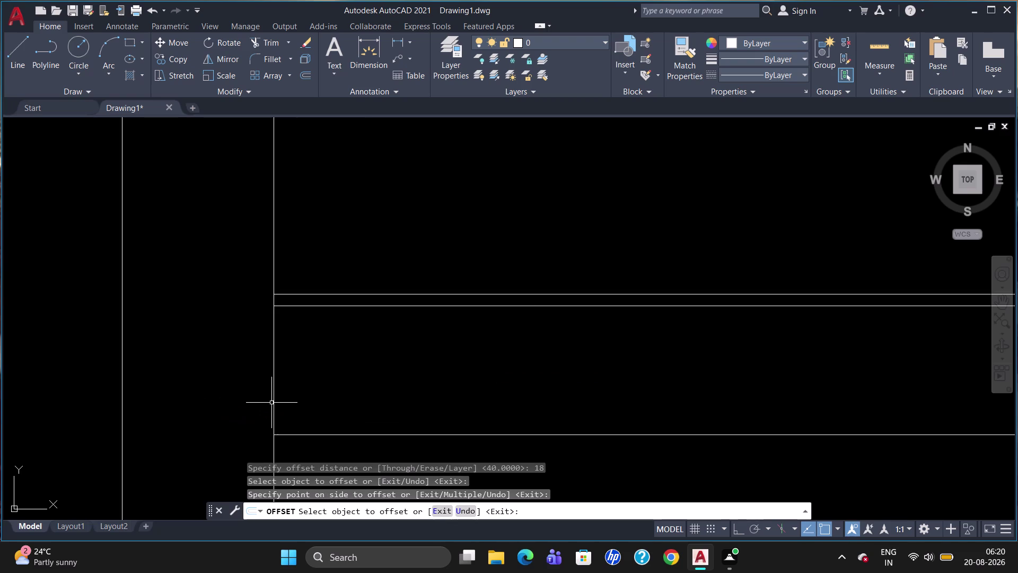
Break the inner left vertical line where it meets the bottom line.
text(br)
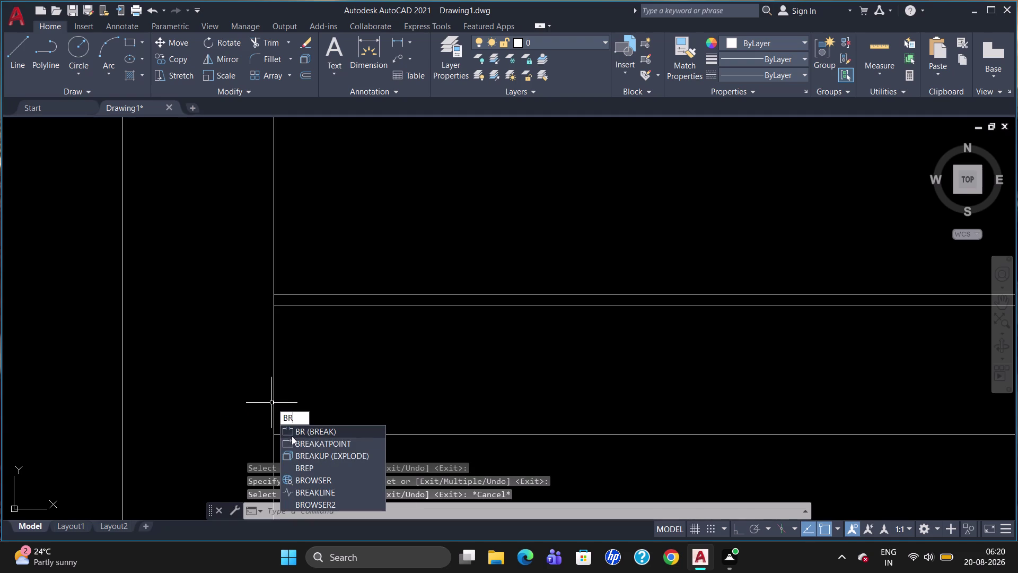
click(295, 443)
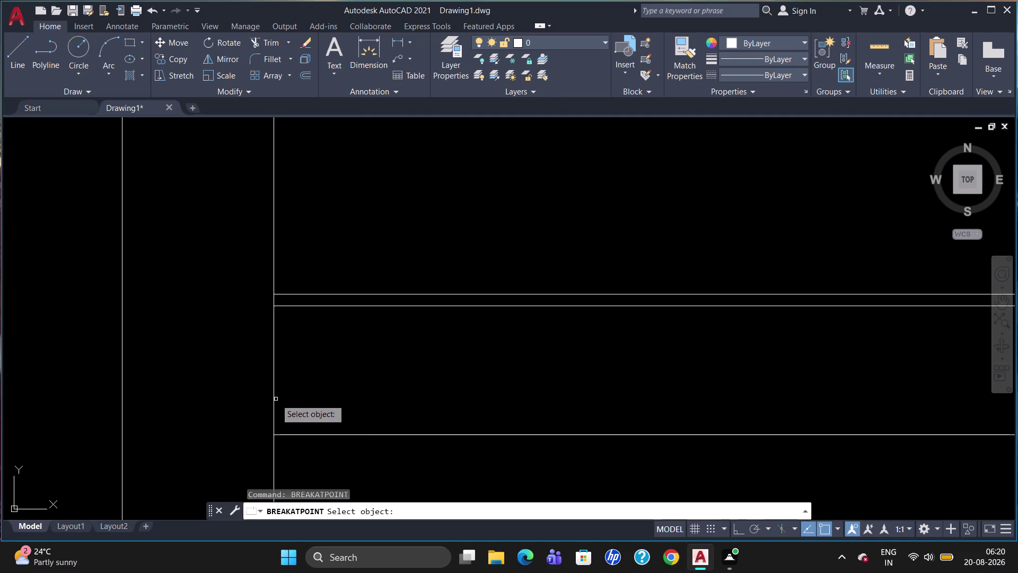
click(275, 398)
click(273, 434)
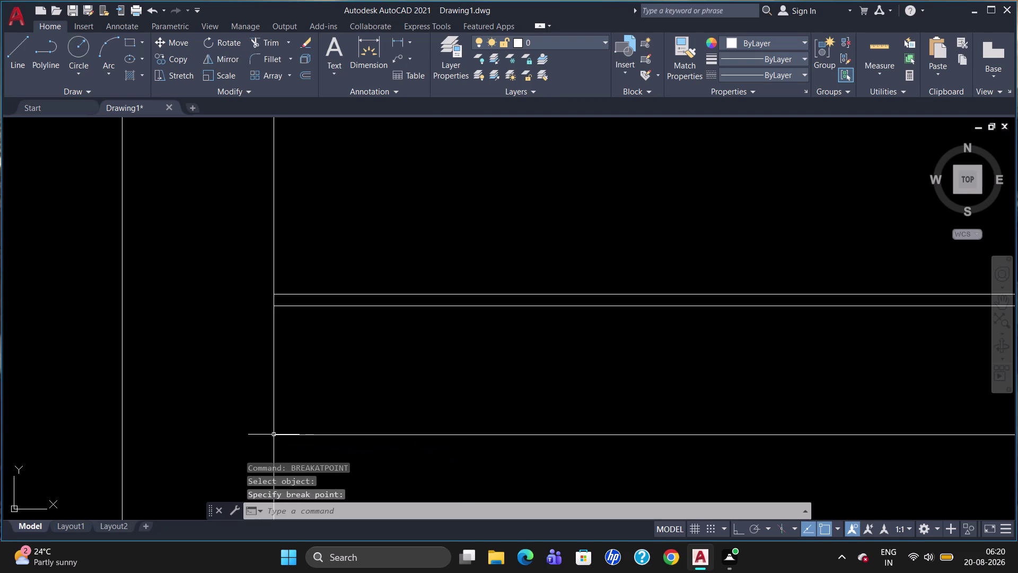
Break the inner left vertical line again where it meets the strip's lower line.
text(br)
click(294, 473)
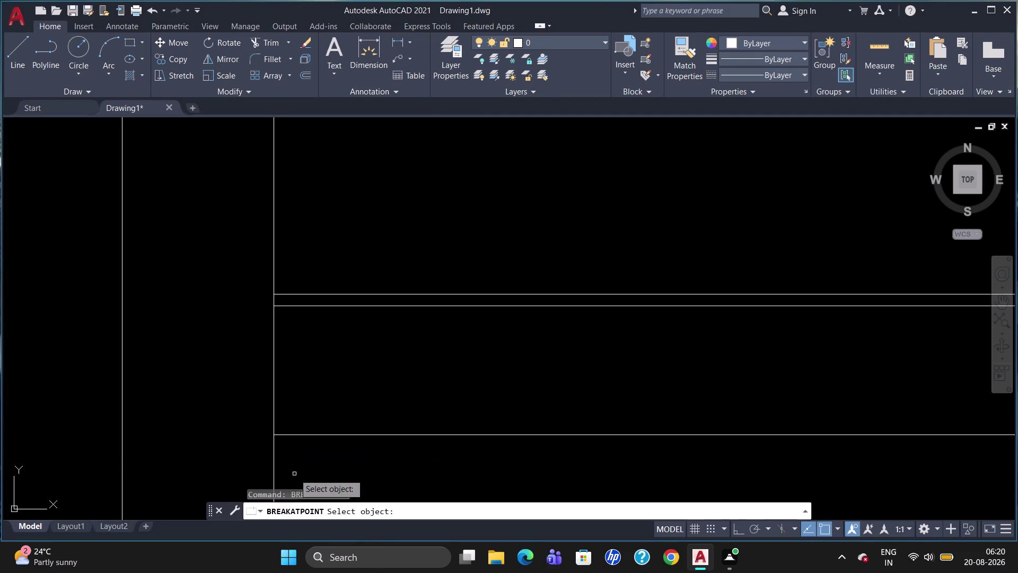
click(274, 332)
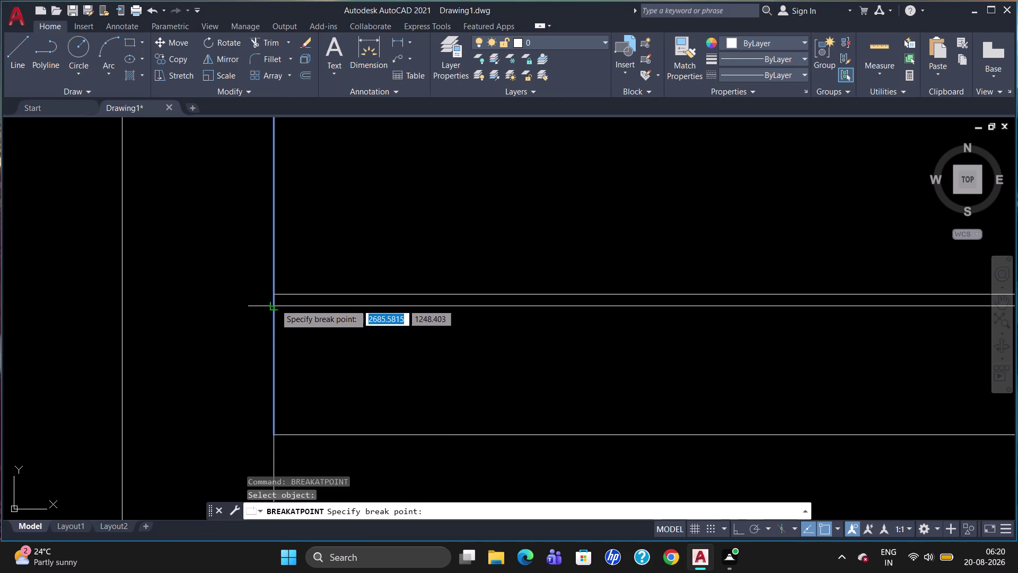
click(275, 303)
key(o)
key(Return)
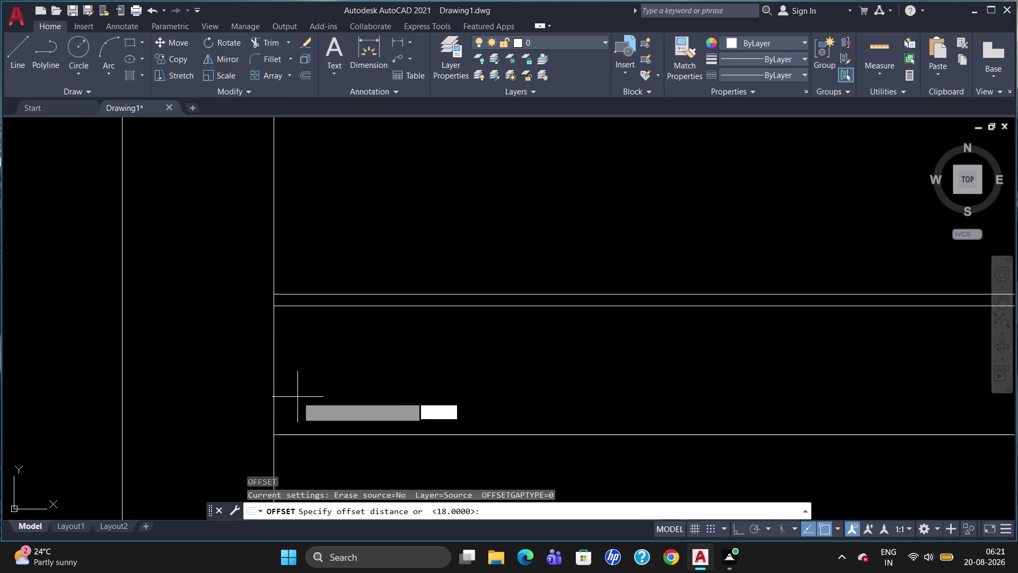
Offset the split inner vertical segment 40 units to the right.
text(40)
key(Return)
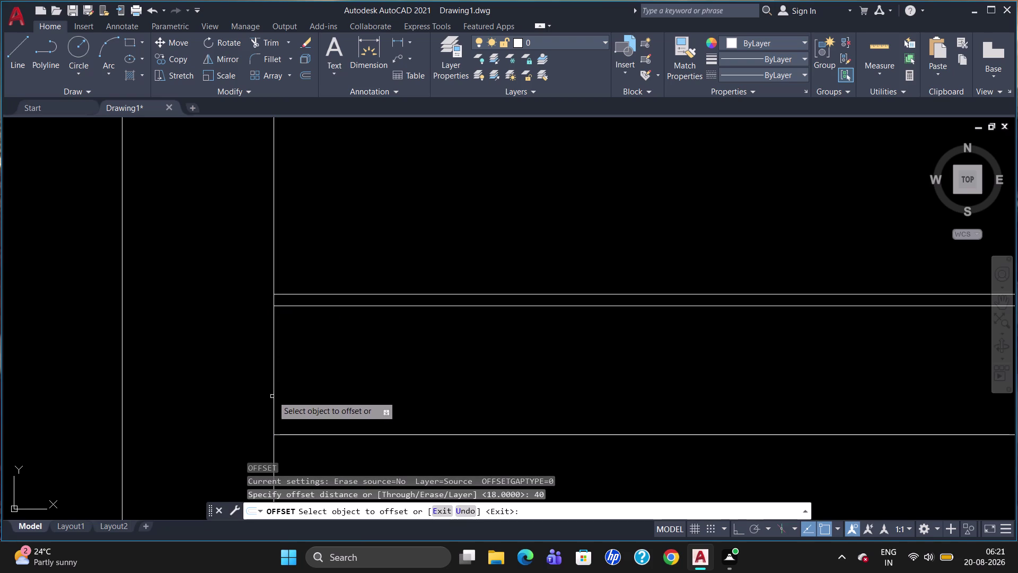
click(273, 395)
click(301, 397)
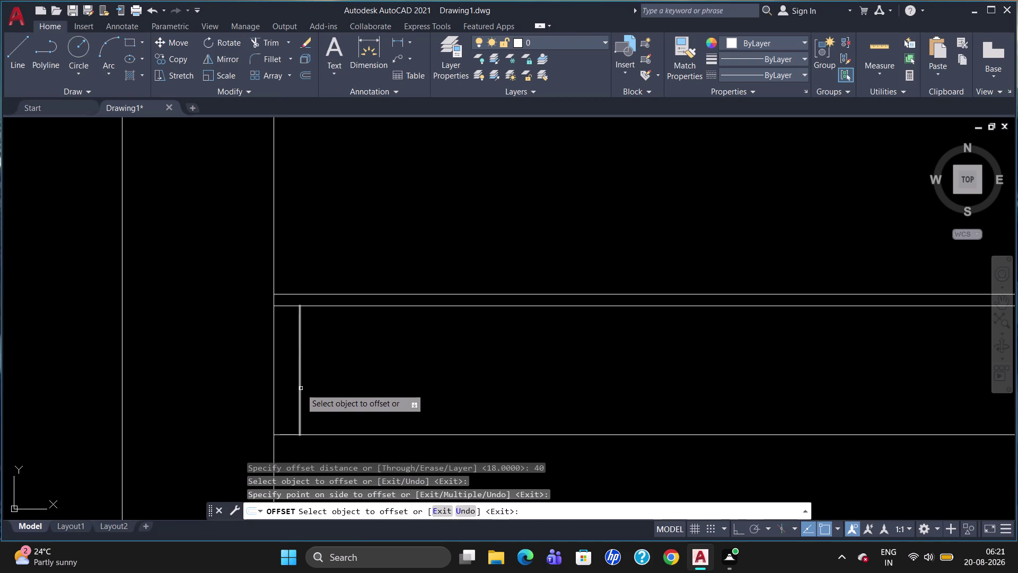
Add two more vertical lines to the right at 520-unit spacing.
click(301, 388)
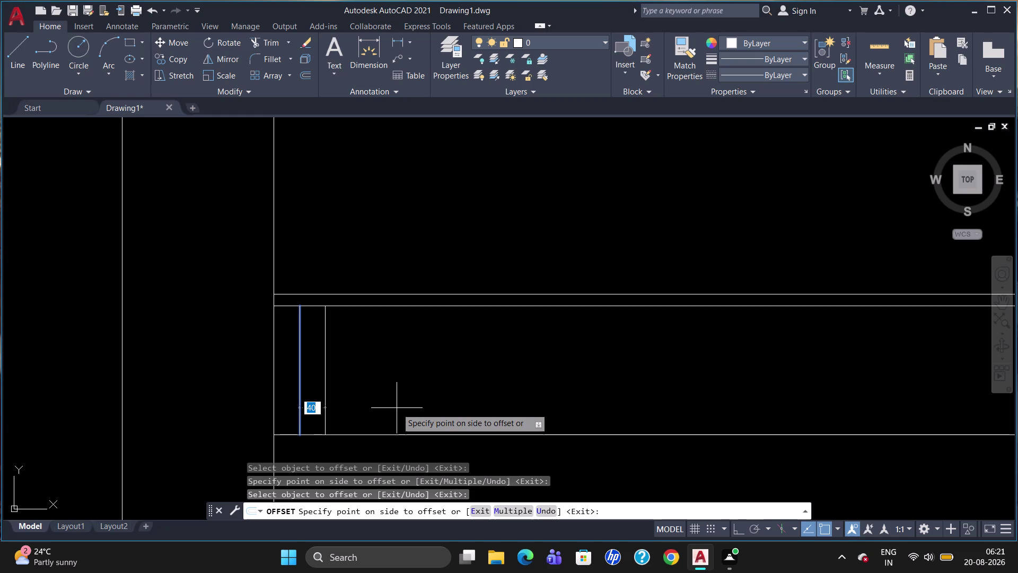
text(52)
text(0)
key(Return)
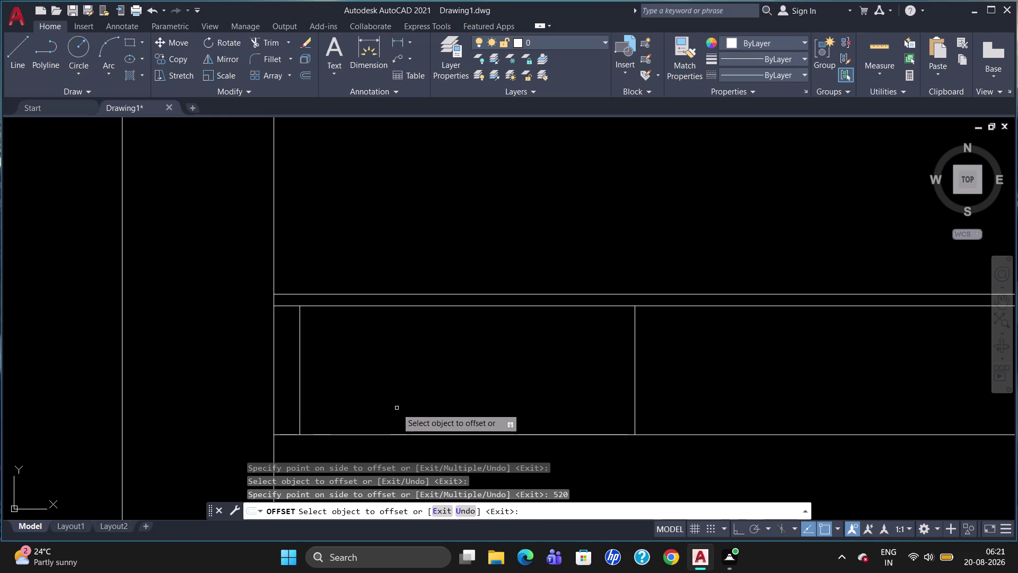
click(635, 399)
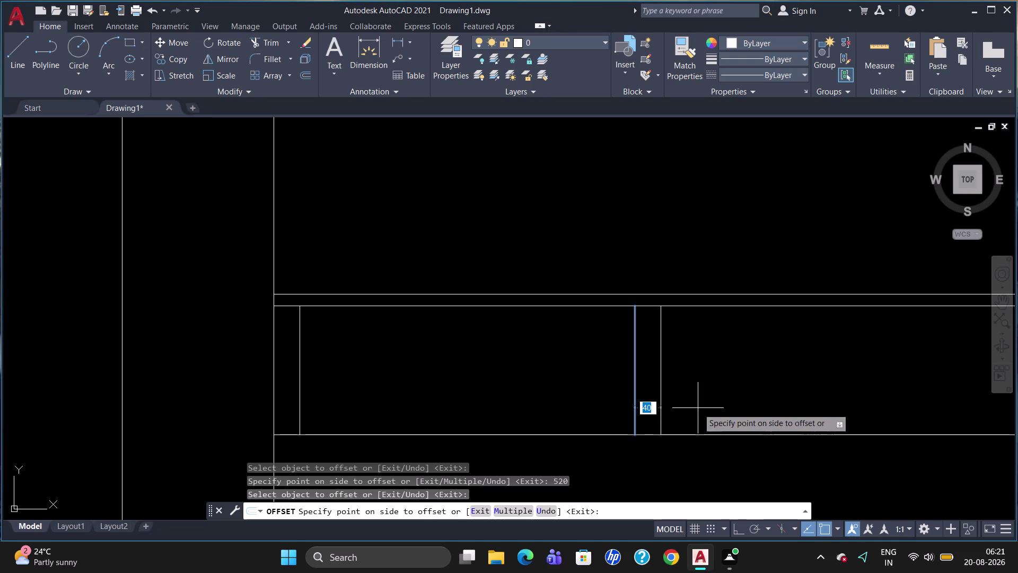
text(520)
key(Return)
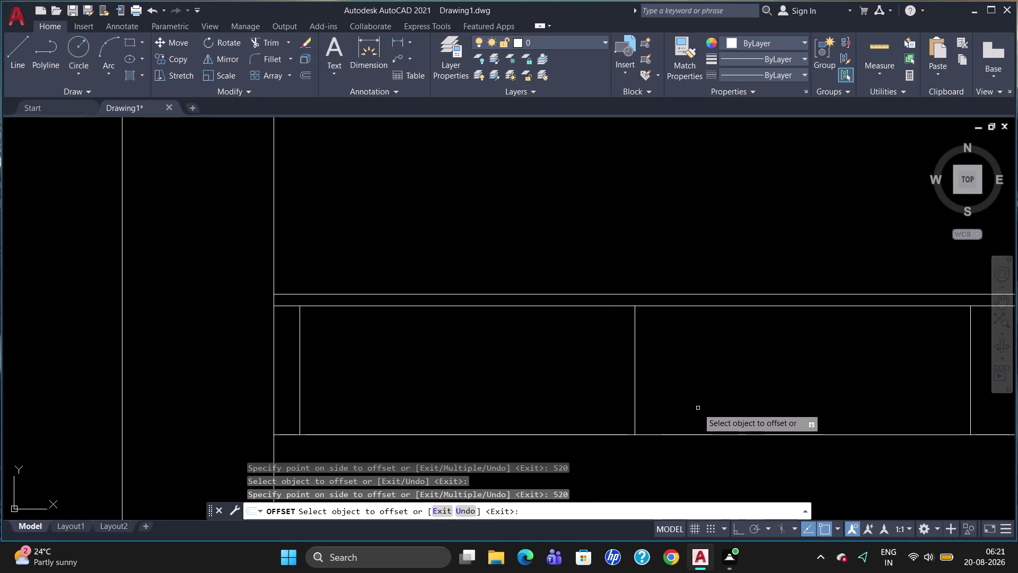
key(Escape)
scroll(down, 3)
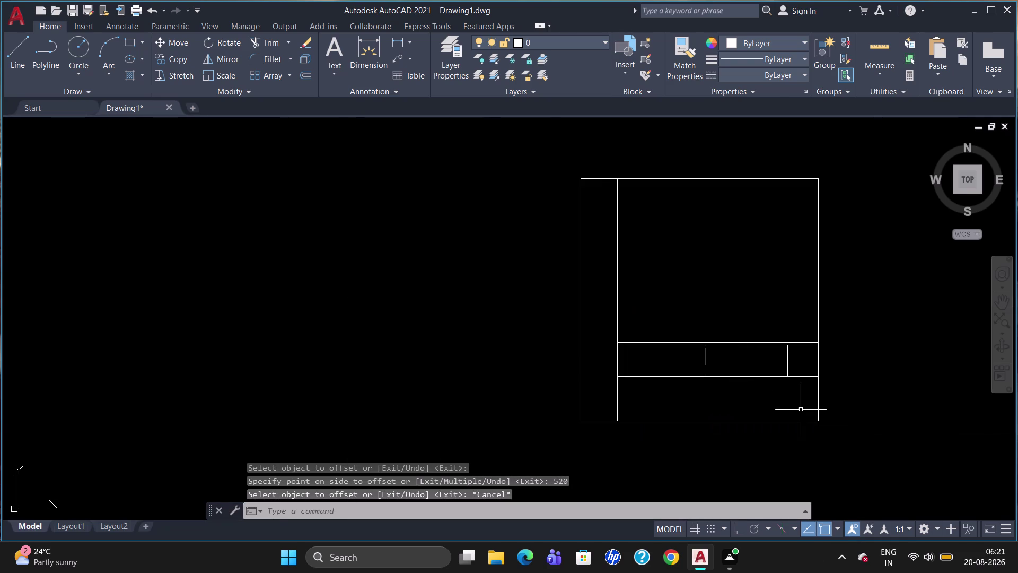
Trim away the band lines that run past the last divider.
scroll(up, 3)
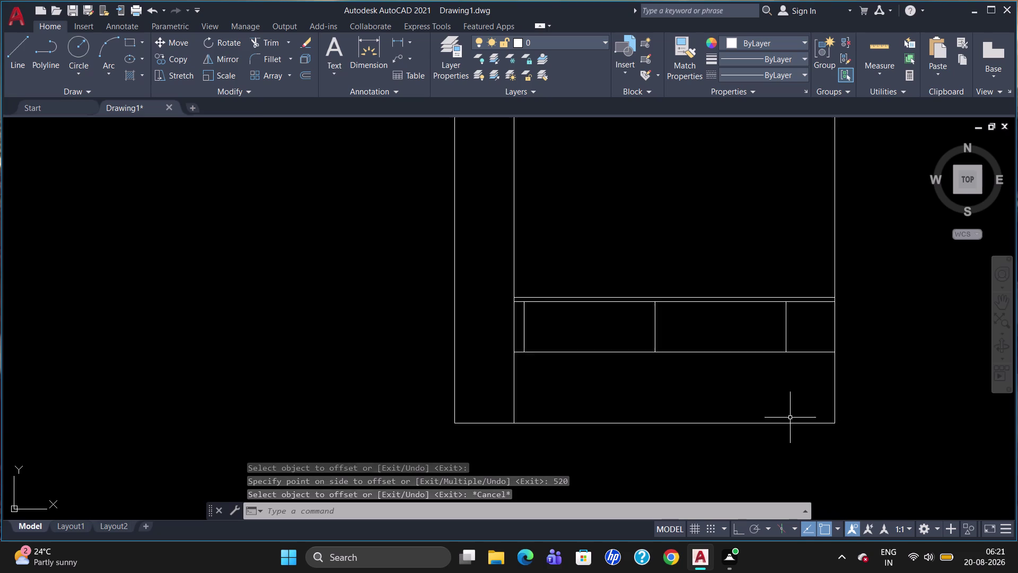
scroll(up, 3)
text(t)
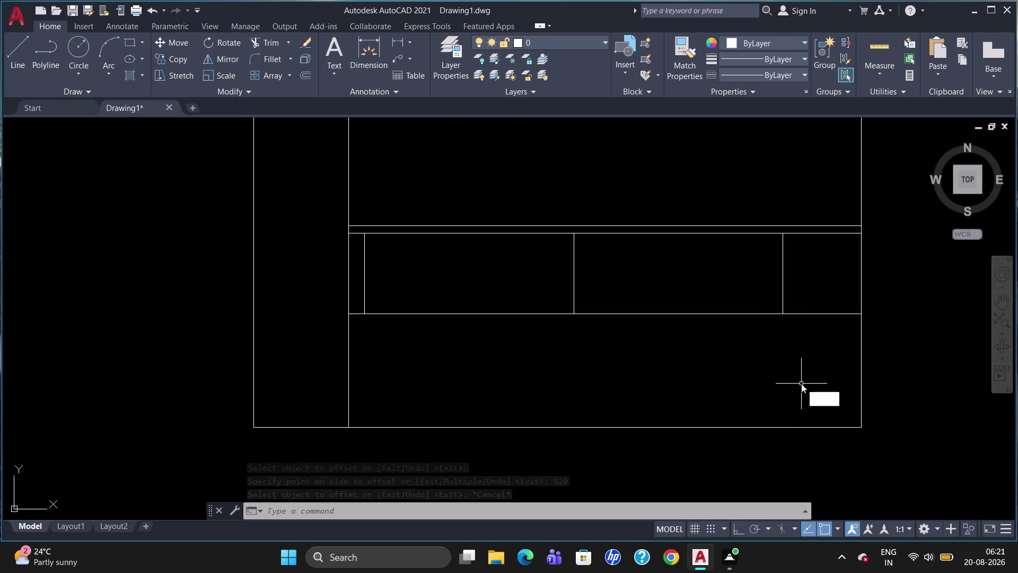
text(r)
key(Return)
key(Return)
drag(811, 340, 815, 248)
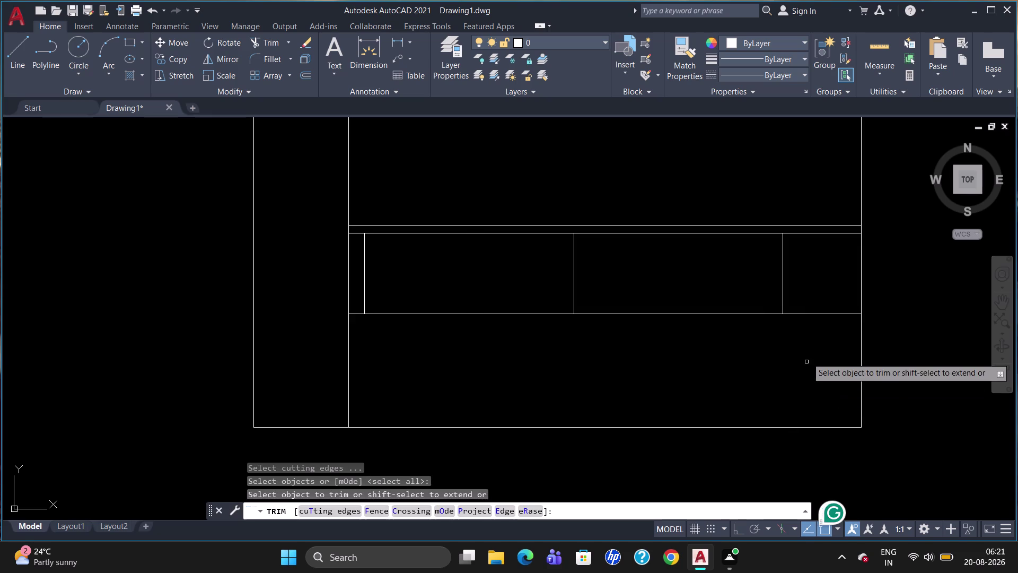
drag(815, 249, 779, 68)
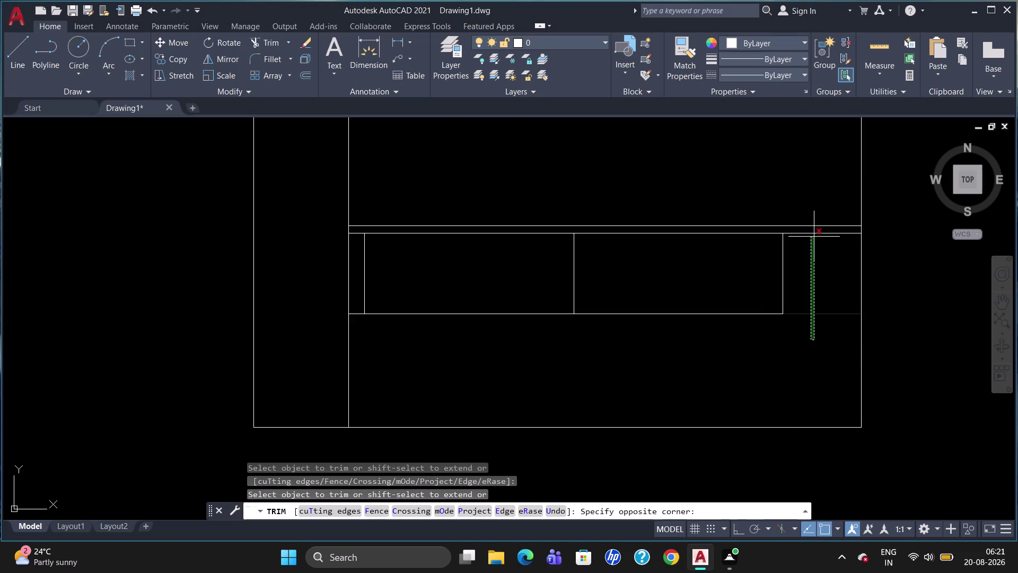
click(819, 224)
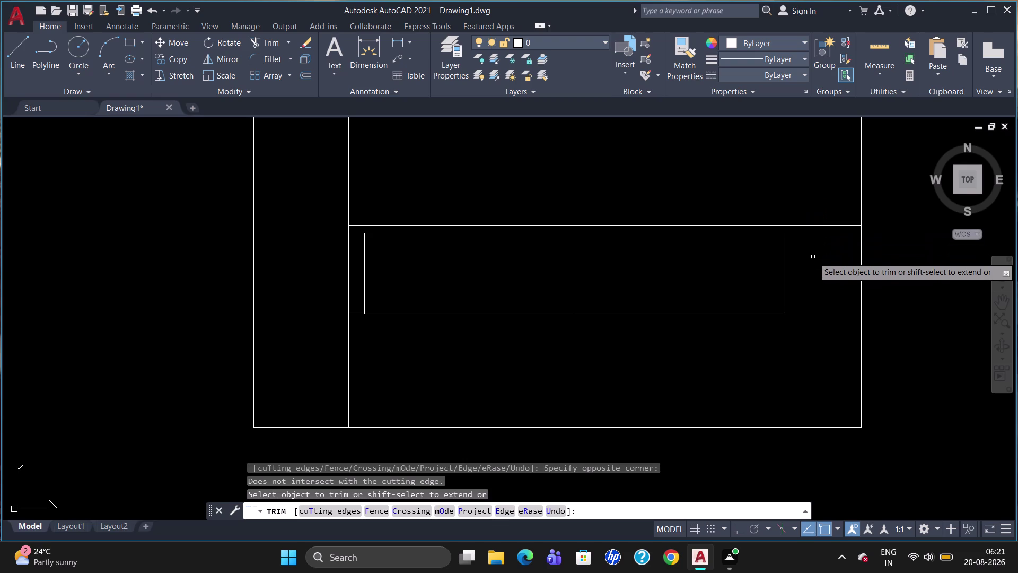
key(l)
key(Return)
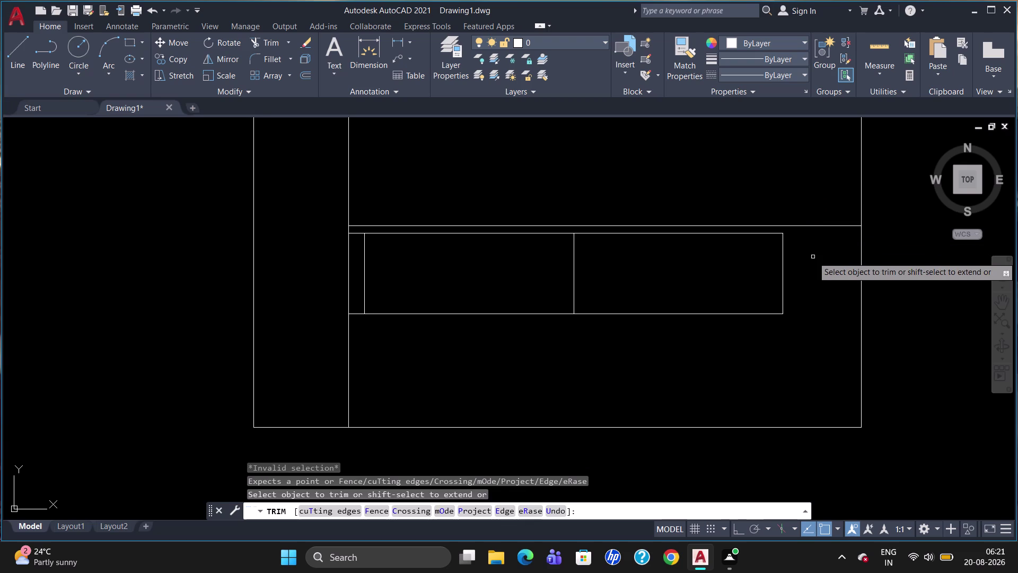
key(Escape)
Draw a short line extending the last divider up to the strip's upper line.
key(l)
key(Return)
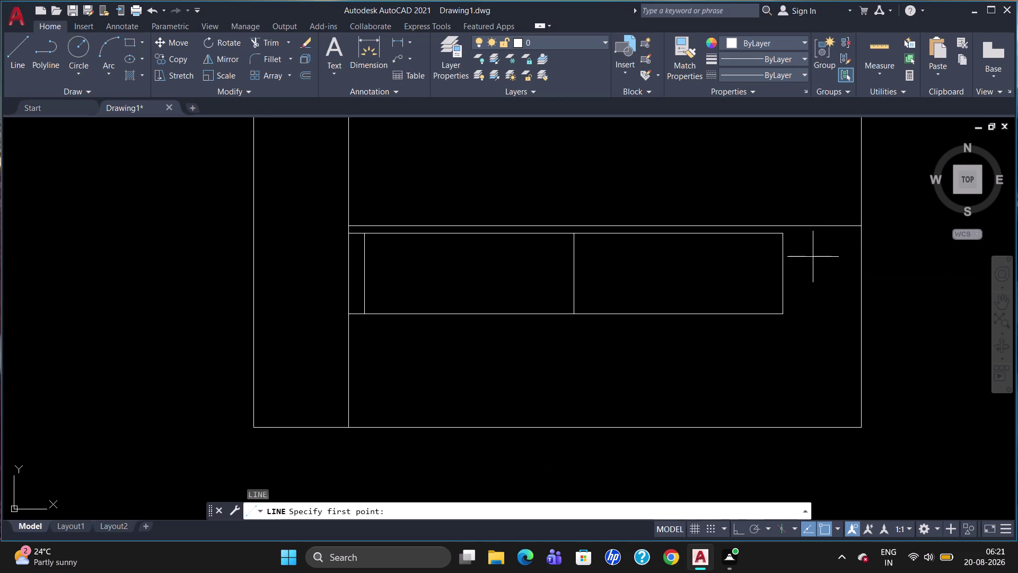
click(778, 238)
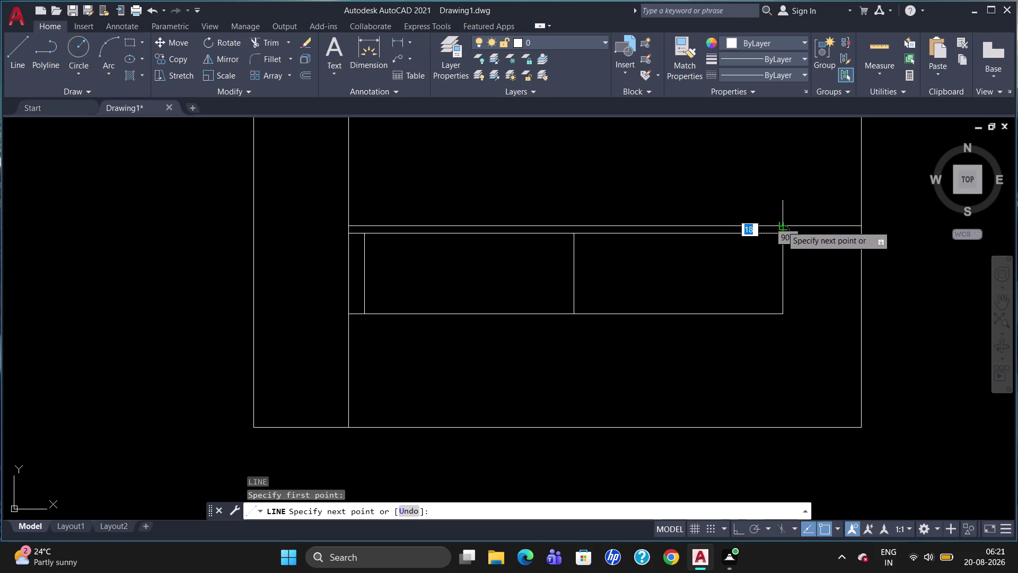
click(782, 225)
key(Escape)
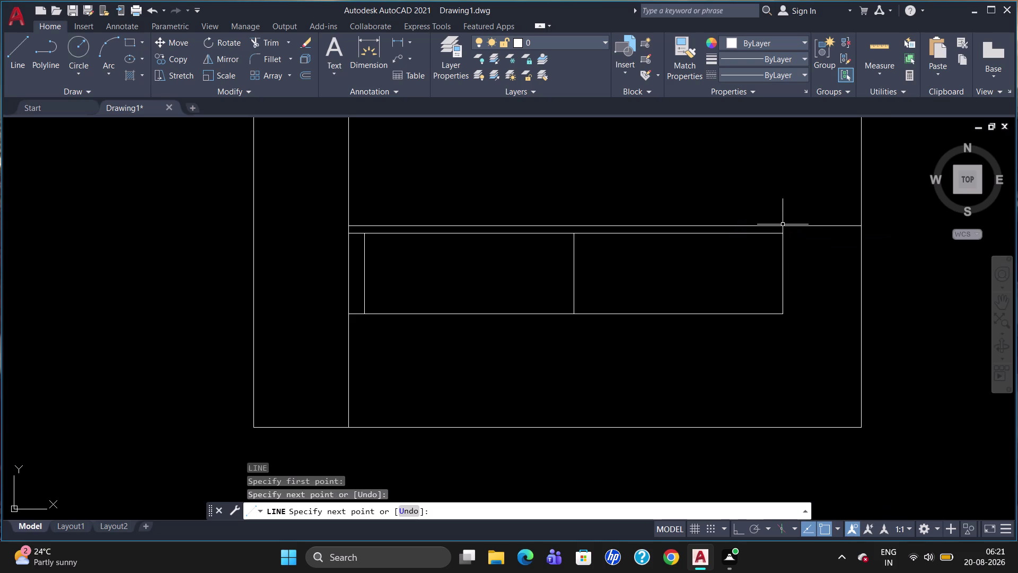
Trim the strip's upper line past the last divider and zoom out to review.
text(tr)
key(Return)
key(Return)
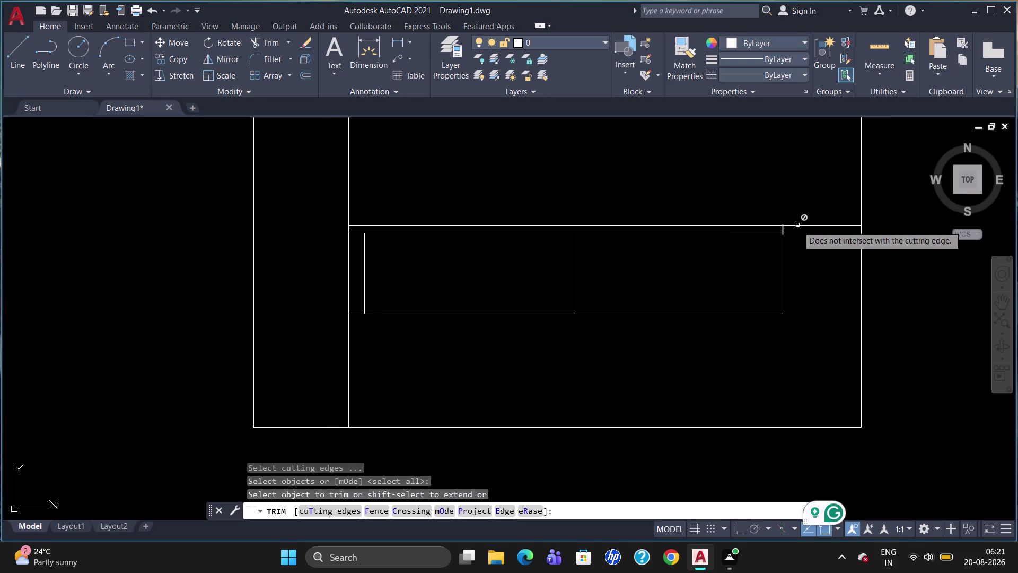
click(813, 227)
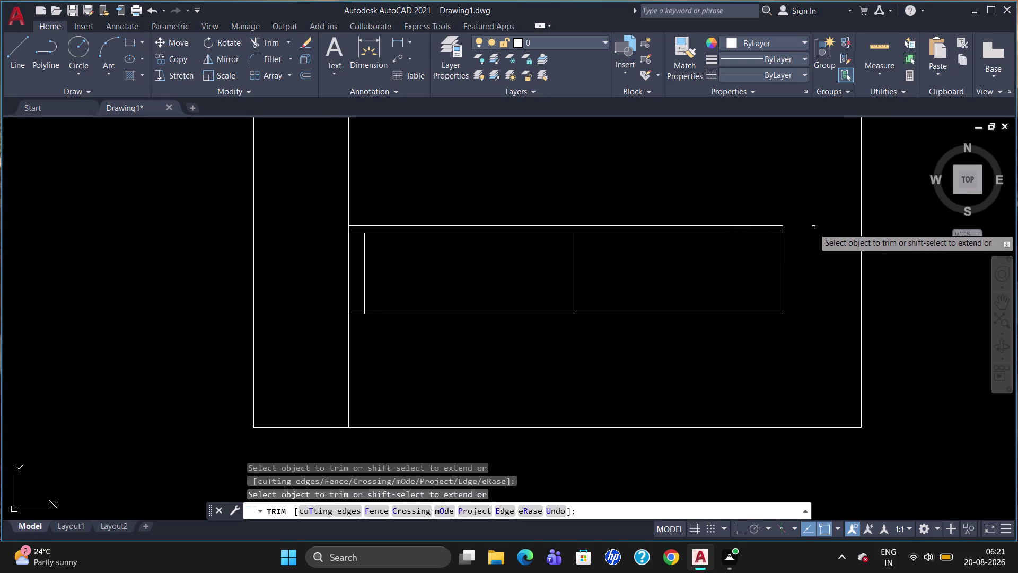
key(Escape)
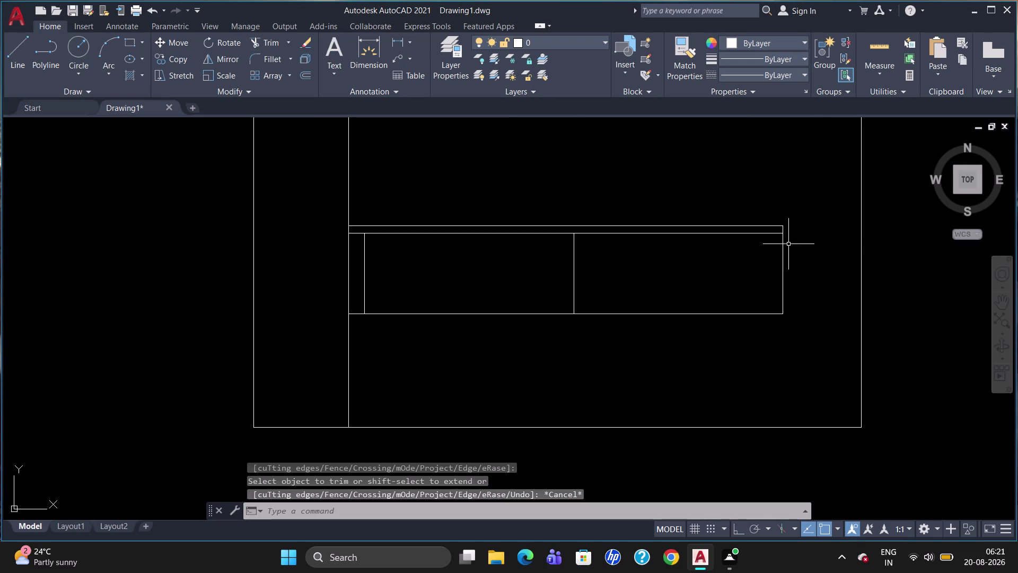
scroll(down, 3)
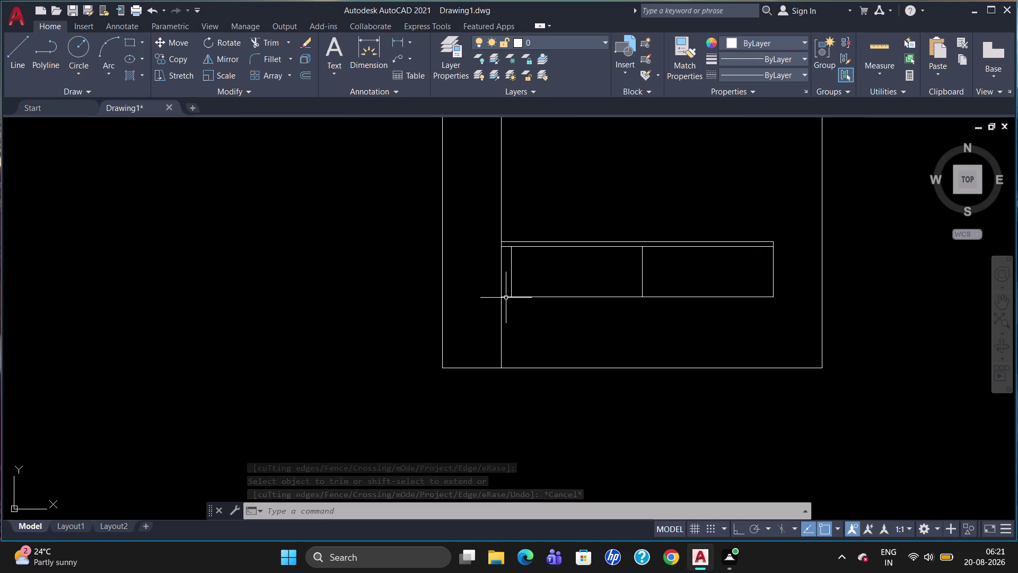
scroll(down, 3)
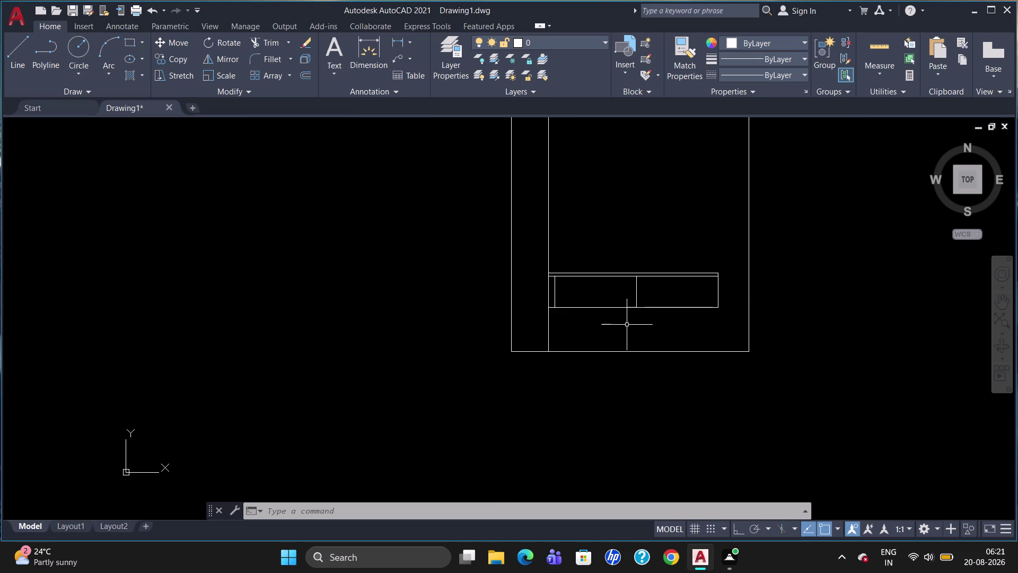
scroll(up, 3)
scroll(down, 3)
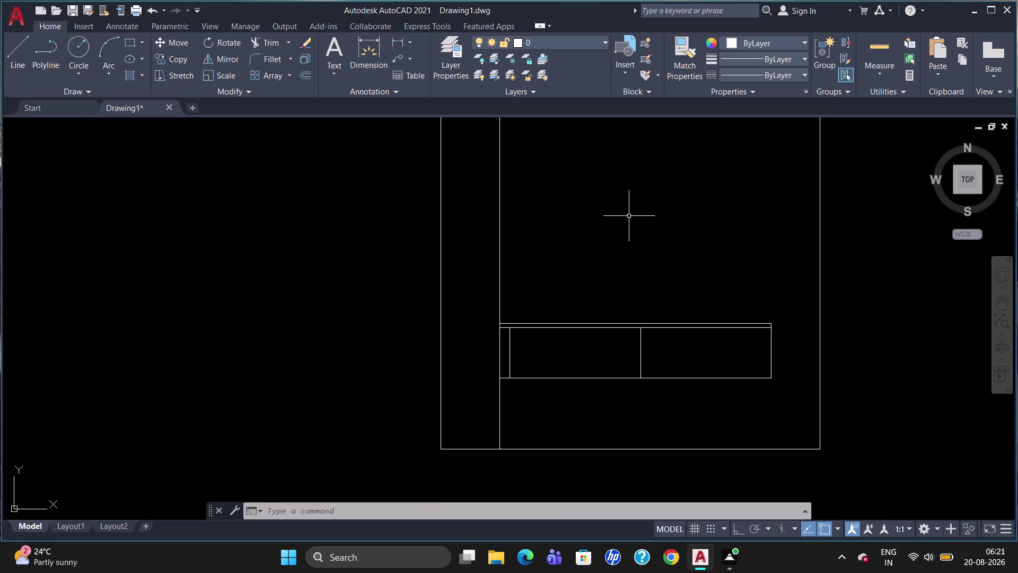
scroll(down, 3)
scroll(up, 3)
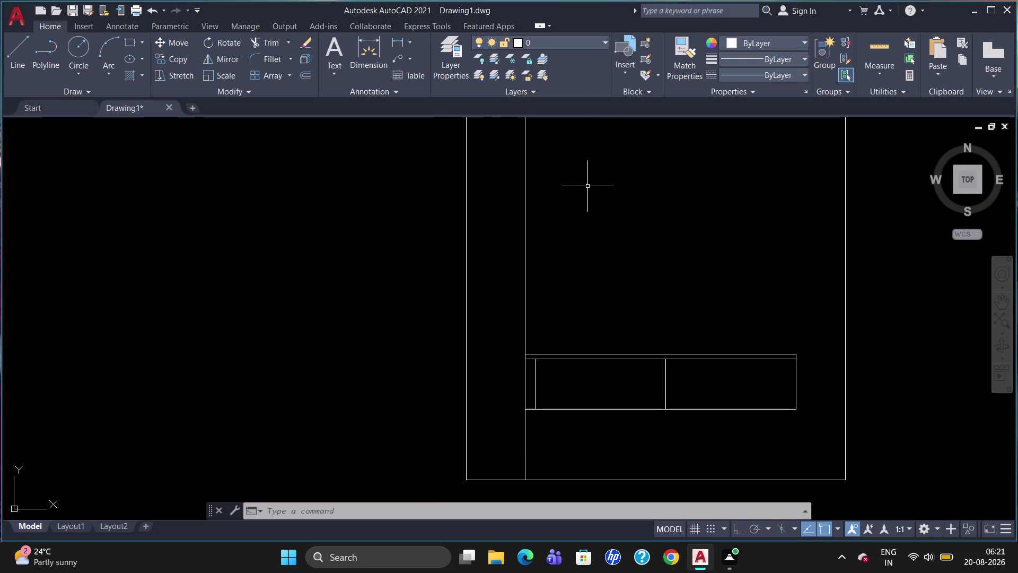
scroll(down, 3)
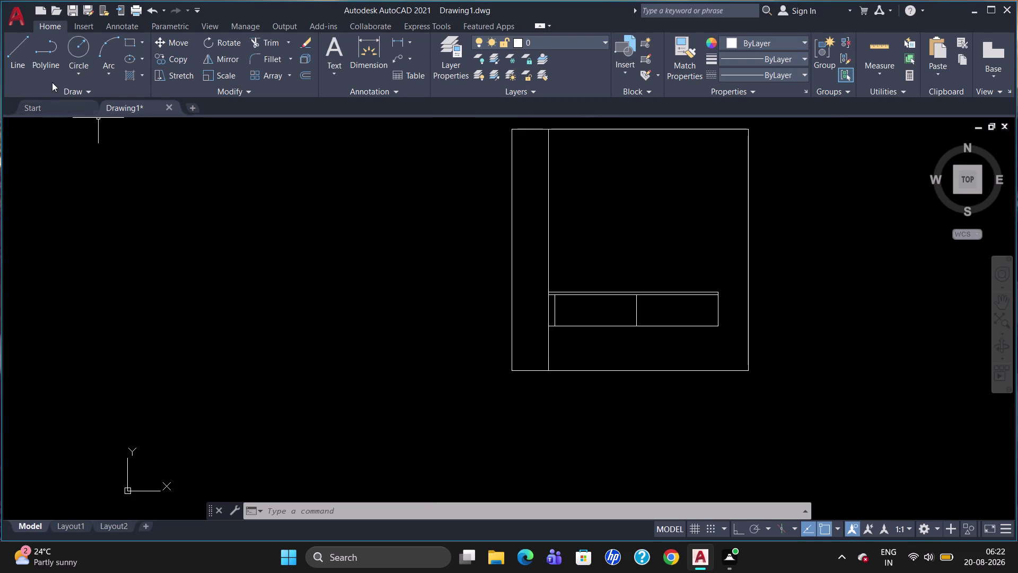
click(112, 75)
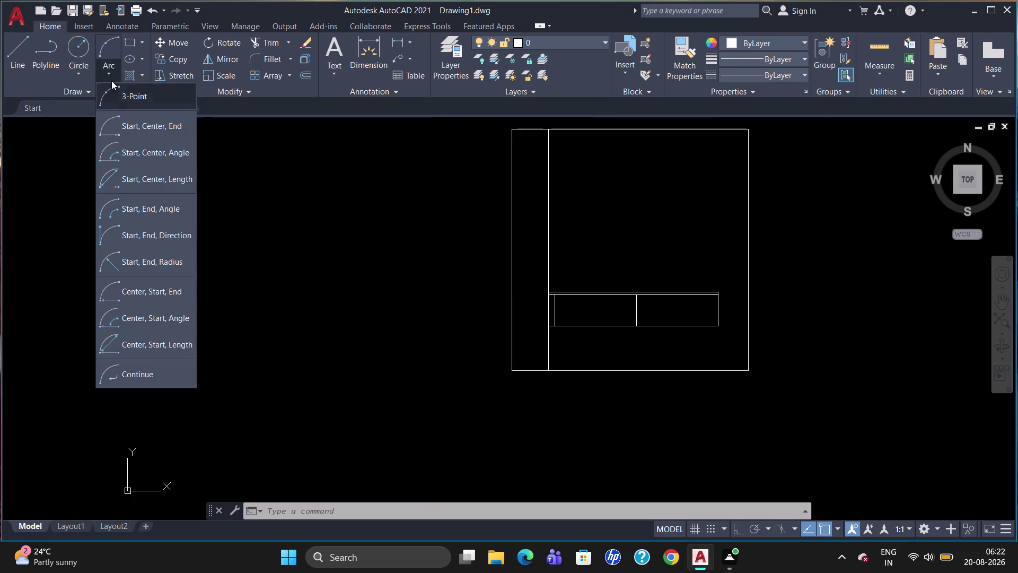
click(151, 206)
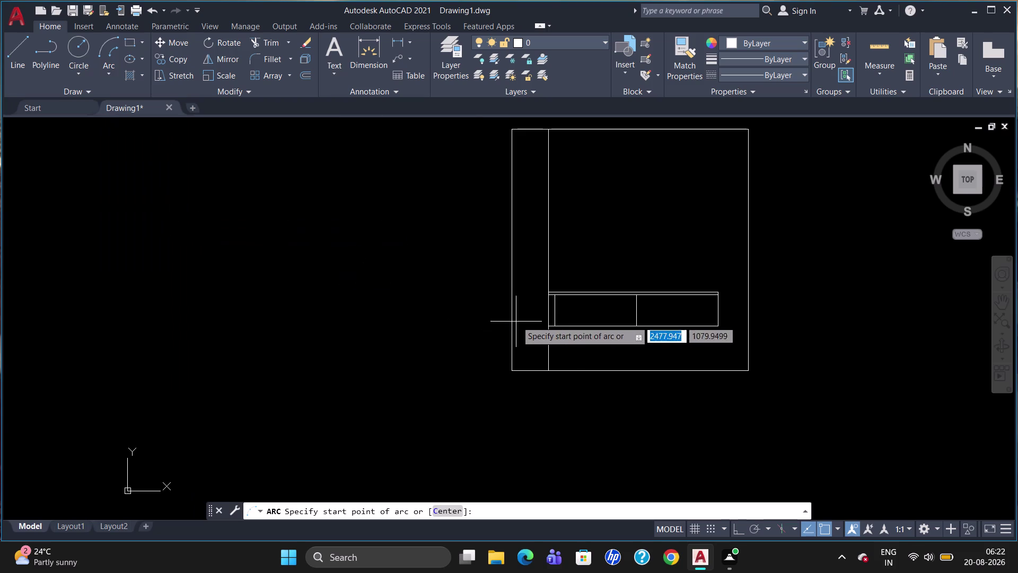
scroll(up, 3)
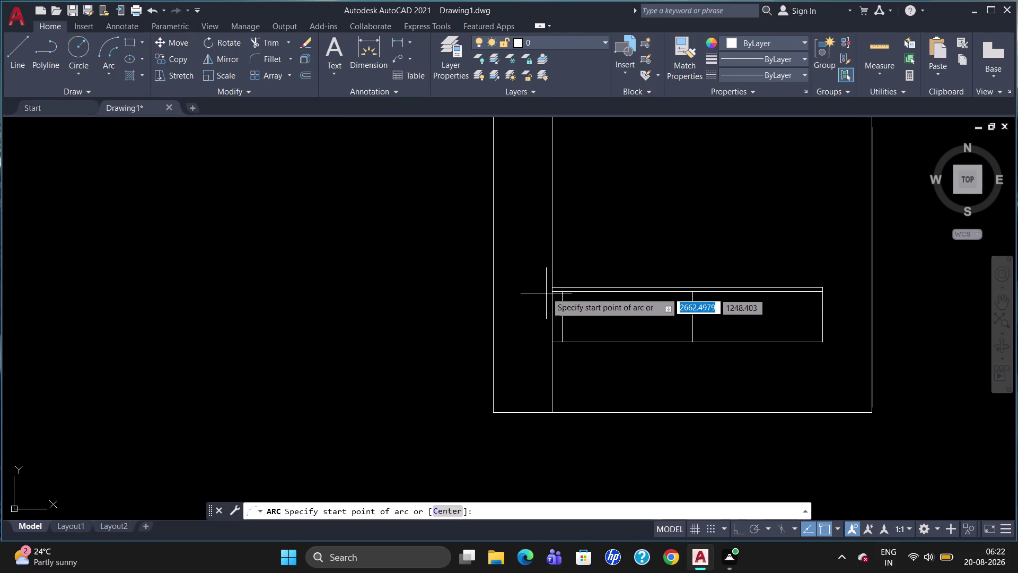
click(553, 283)
scroll(down, 3)
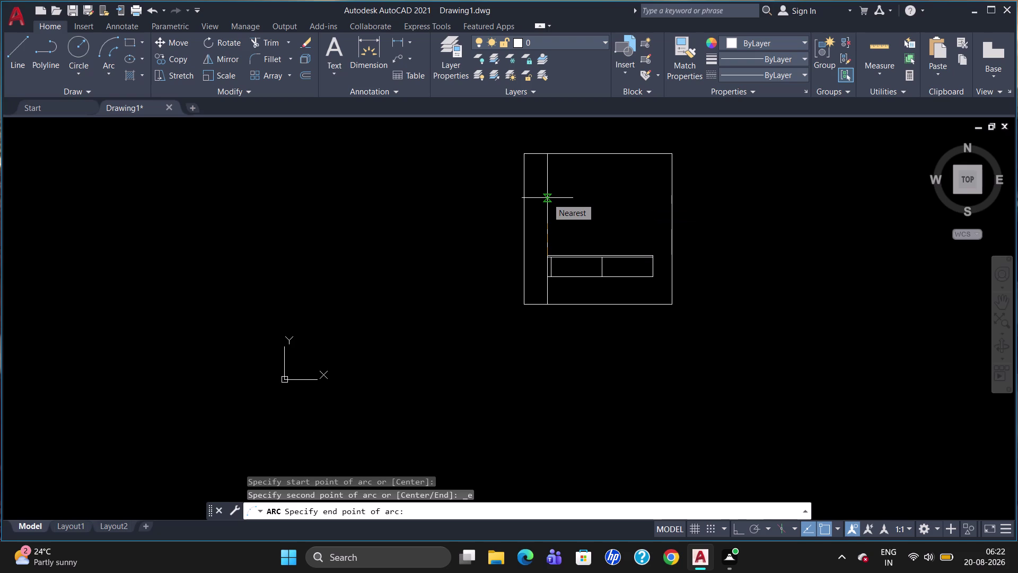
key(Escape)
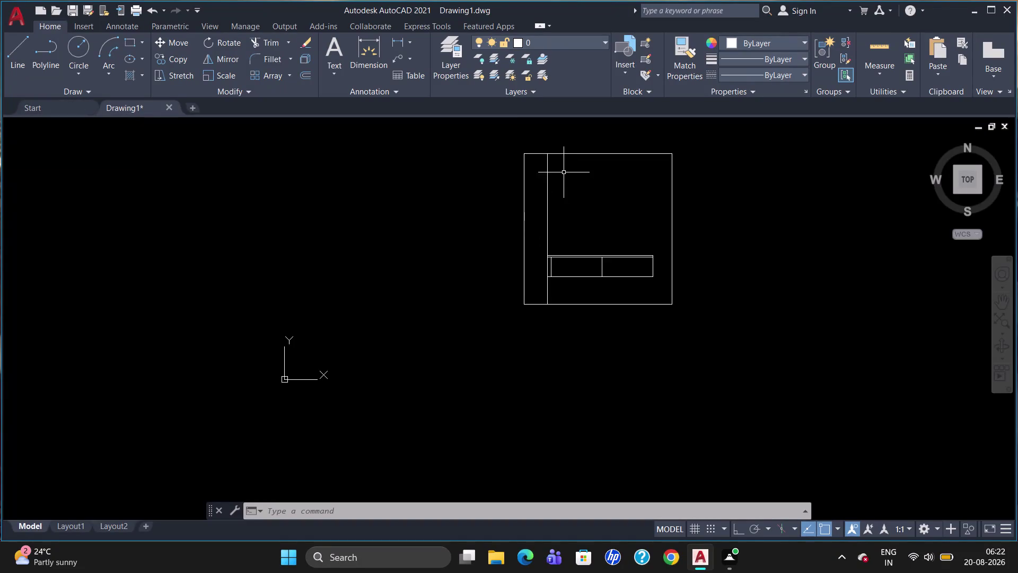
scroll(up, 3)
scroll(down, 3)
scroll(up, 3)
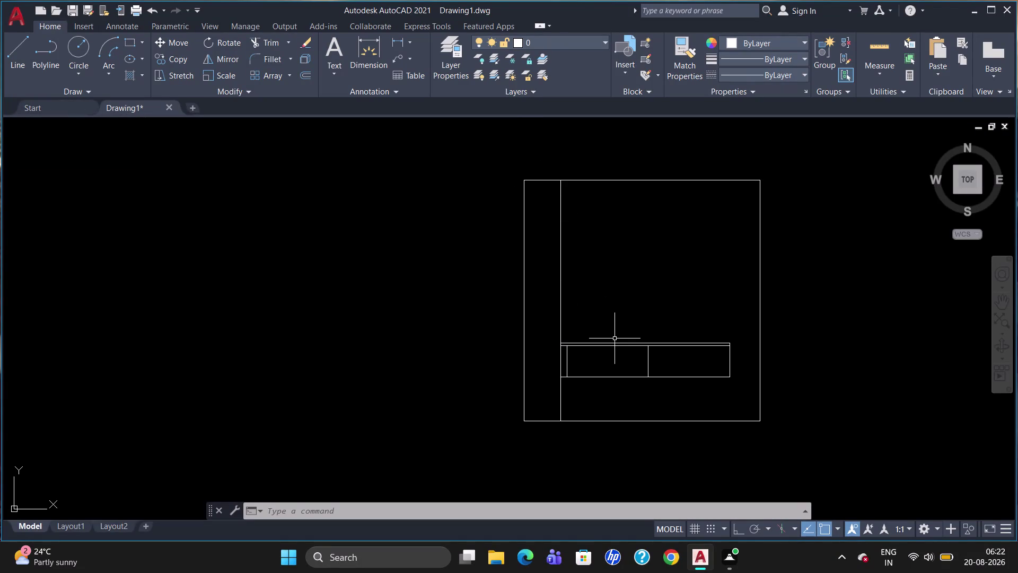
key(l)
key(Return)
text(tk)
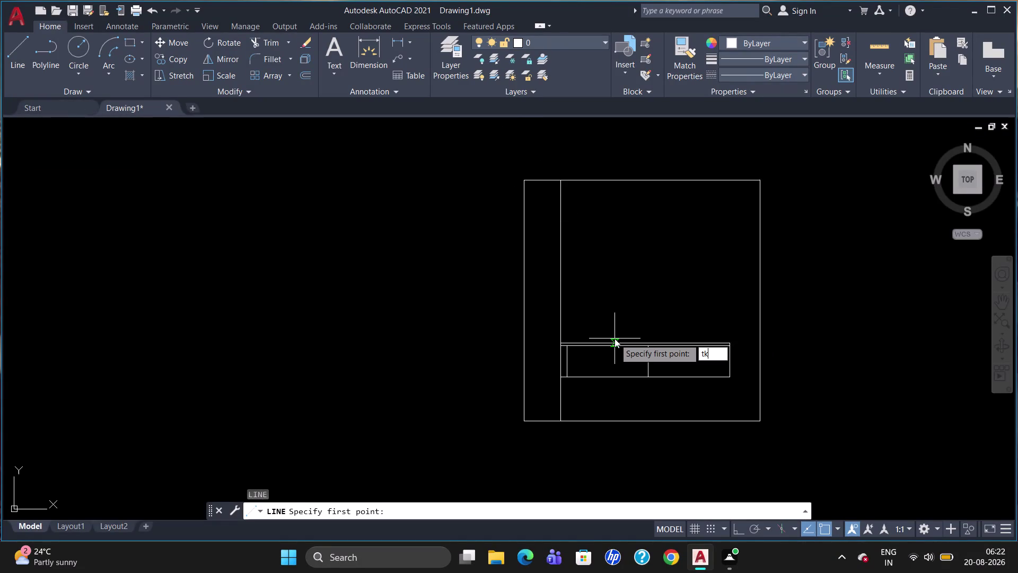
key(Return)
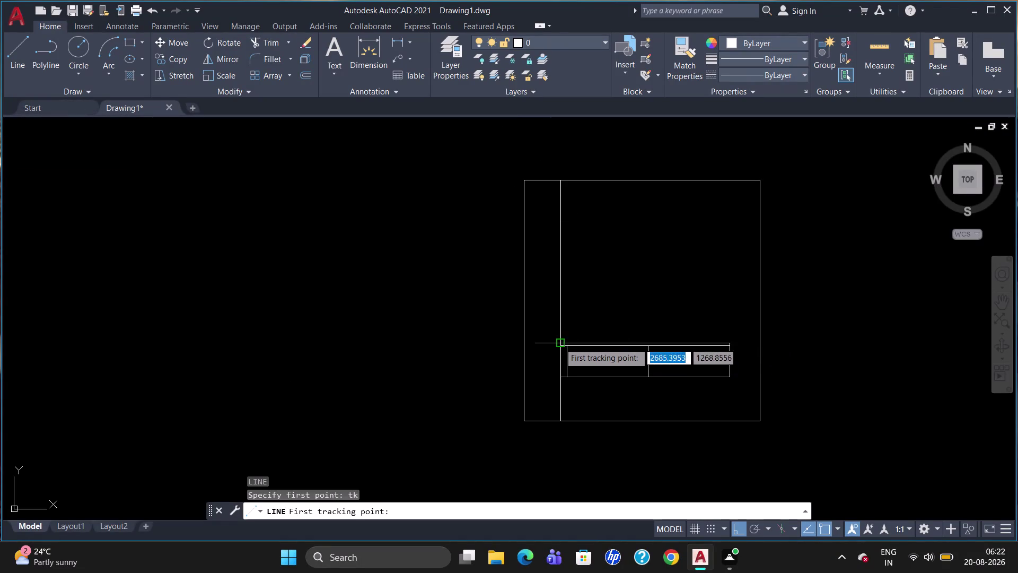
click(560, 342)
text(16)
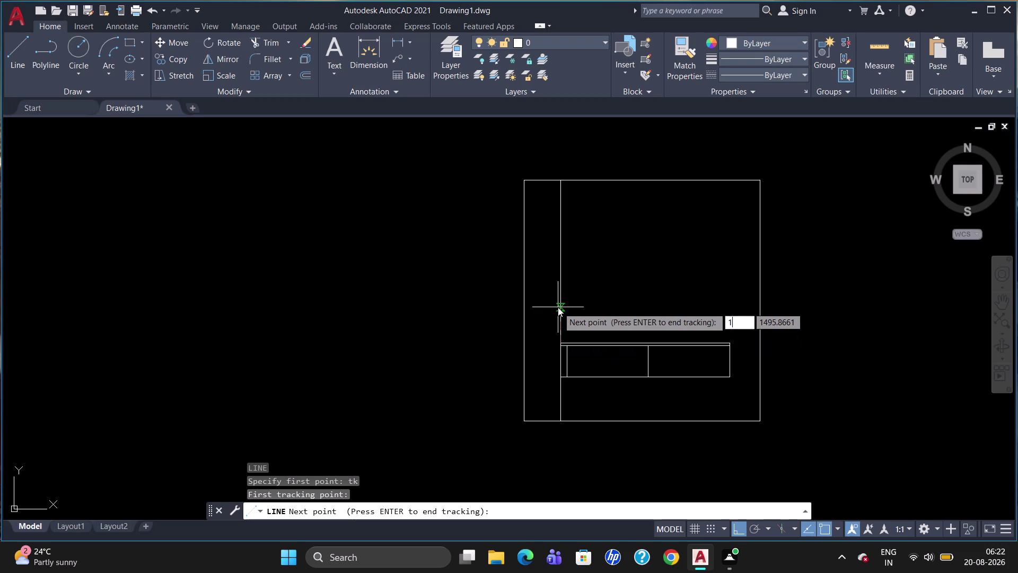
key(Return)
key(Return)
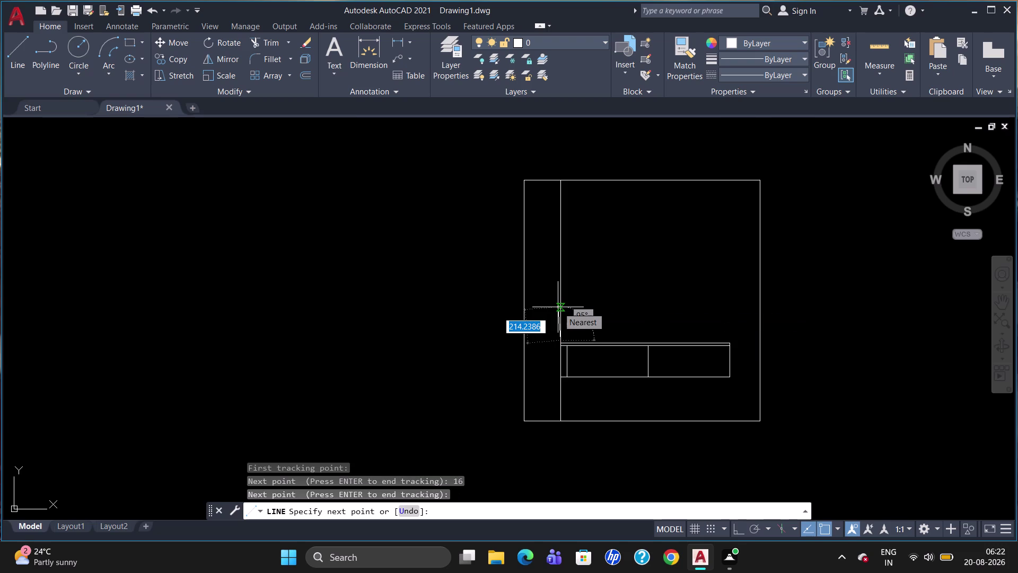
key(Return)
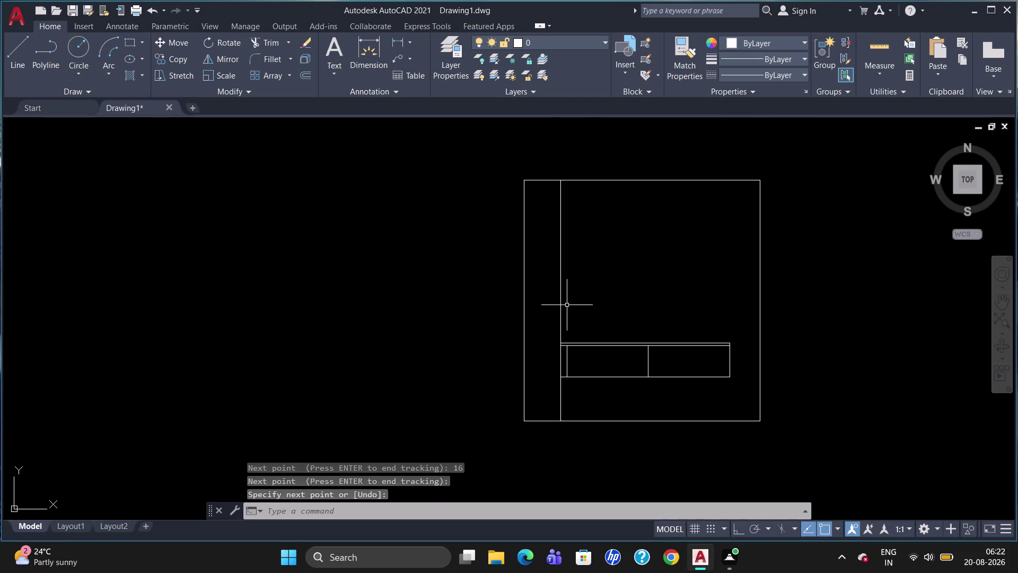
key(l)
key(Return)
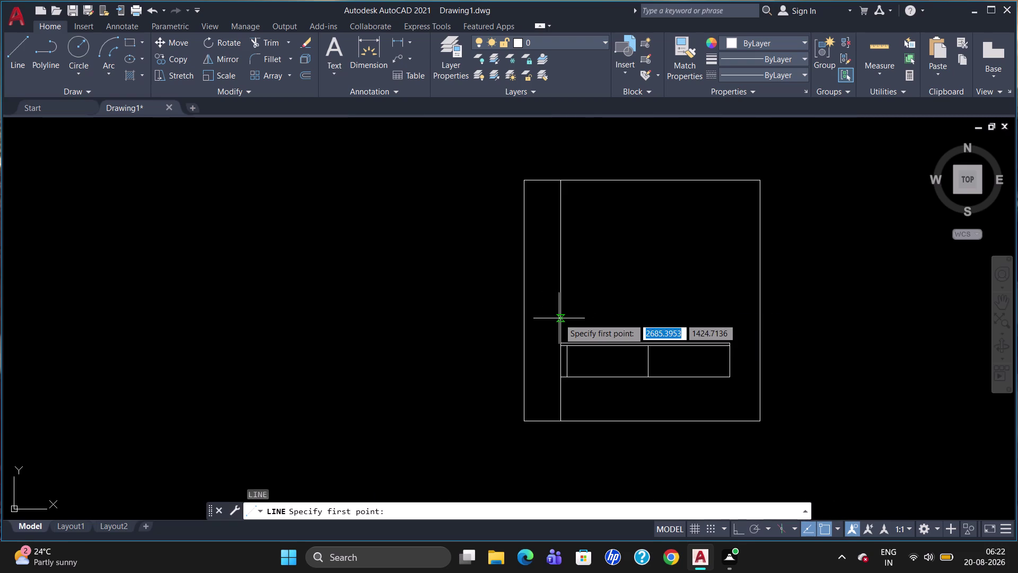
text(tk)
key(Return)
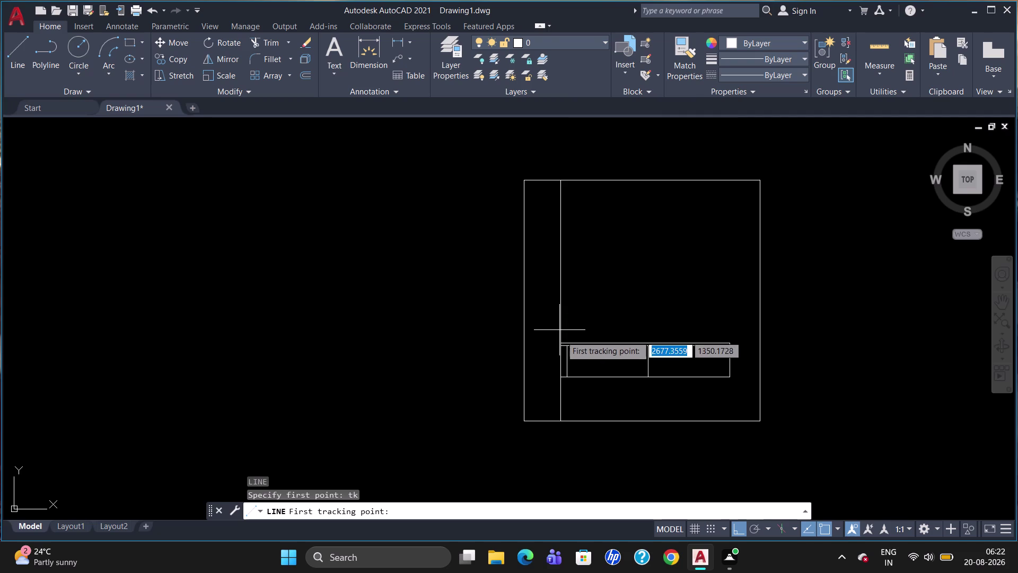
click(558, 343)
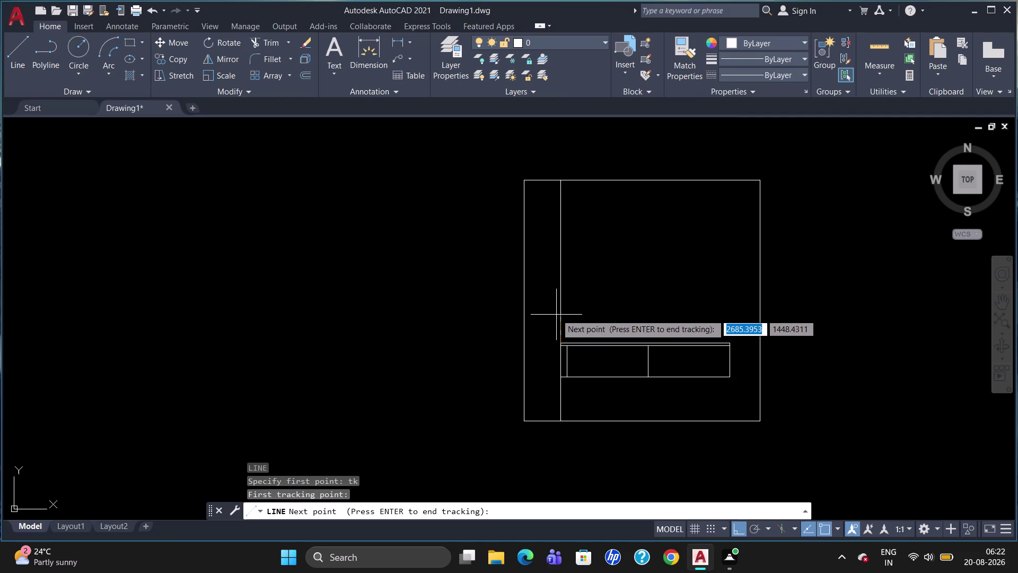
text(1600)
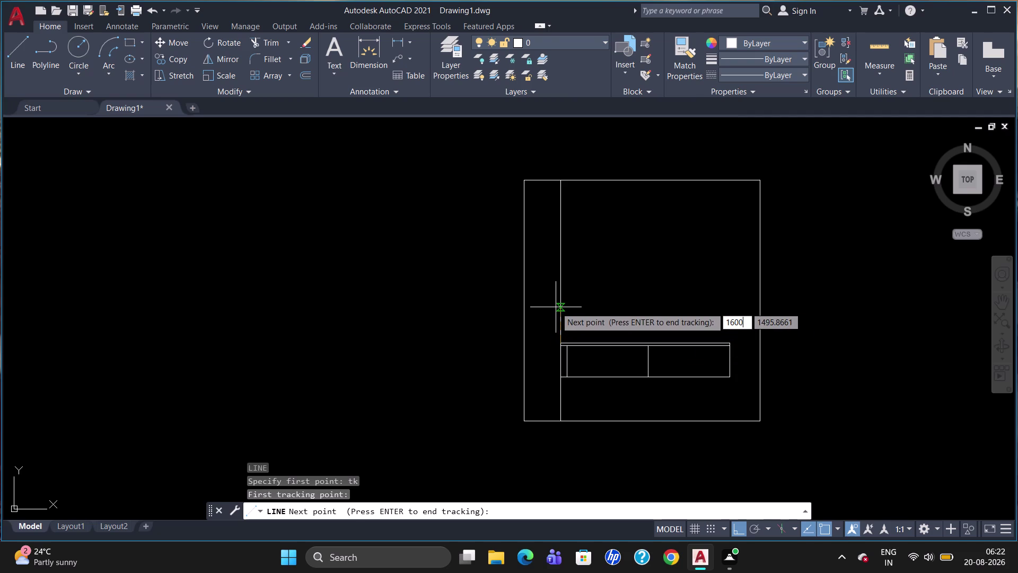
key(Return)
key(Return)
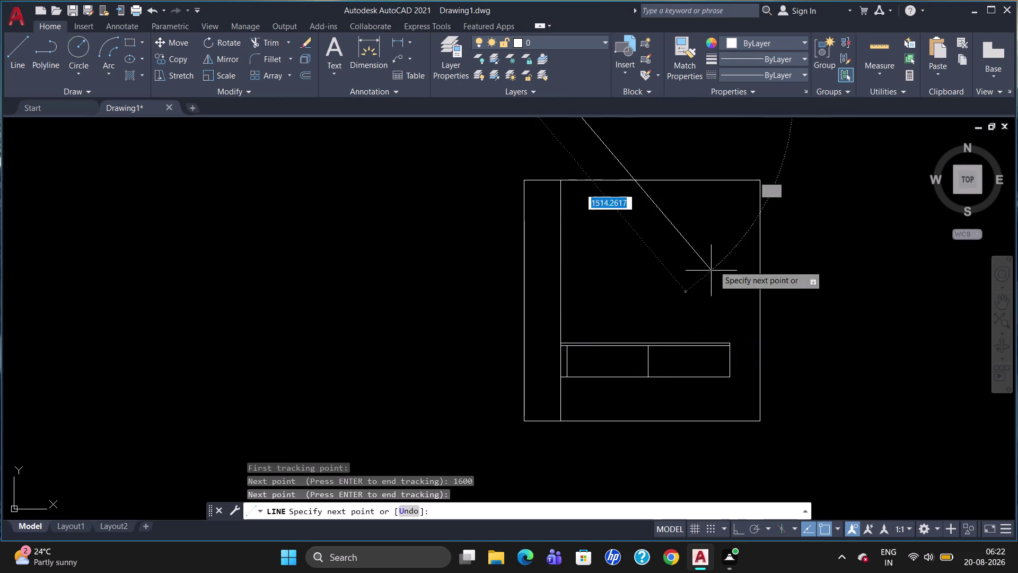
scroll(down, 3)
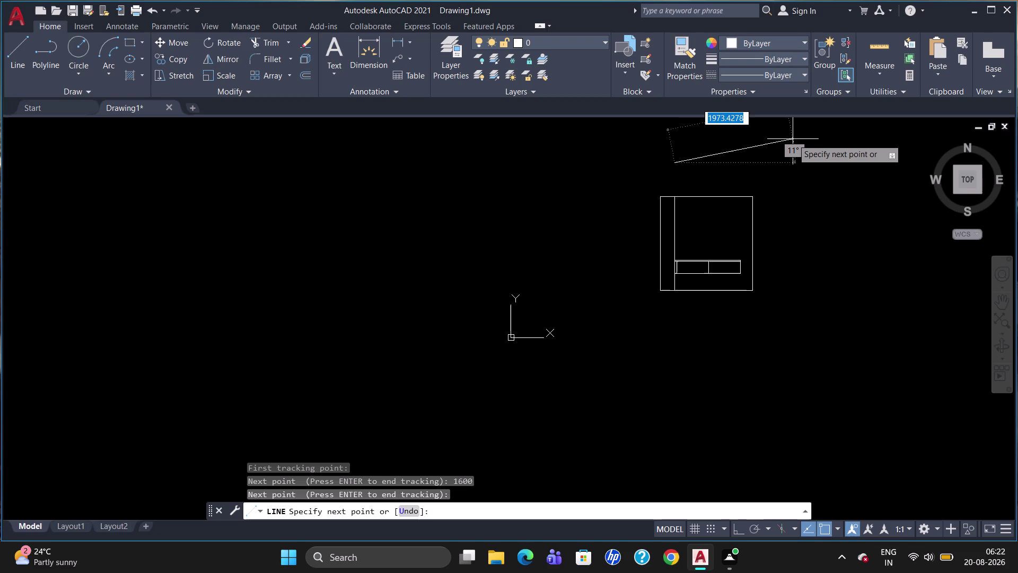
key(Escape)
scroll(up, 3)
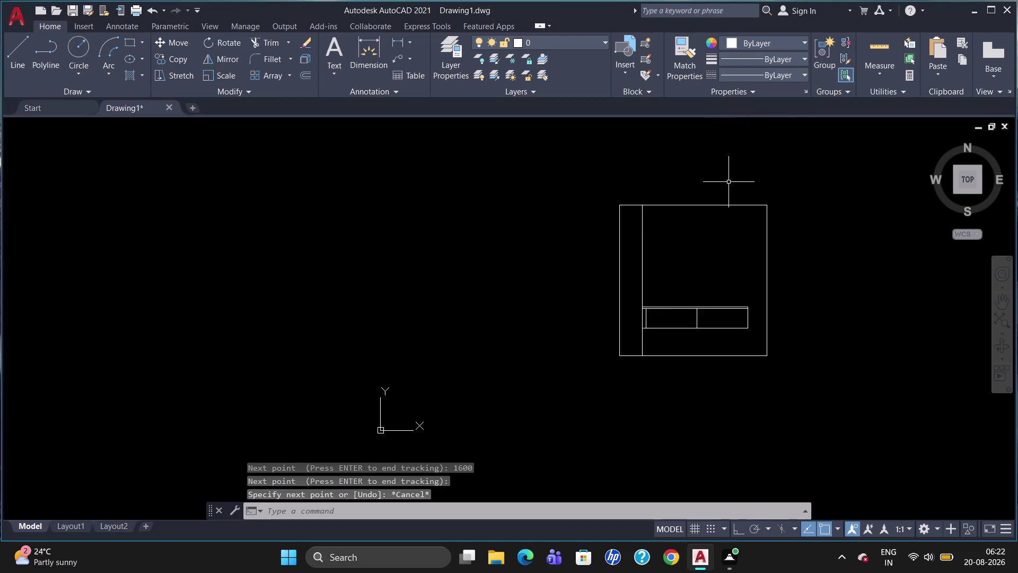
scroll(up, 3)
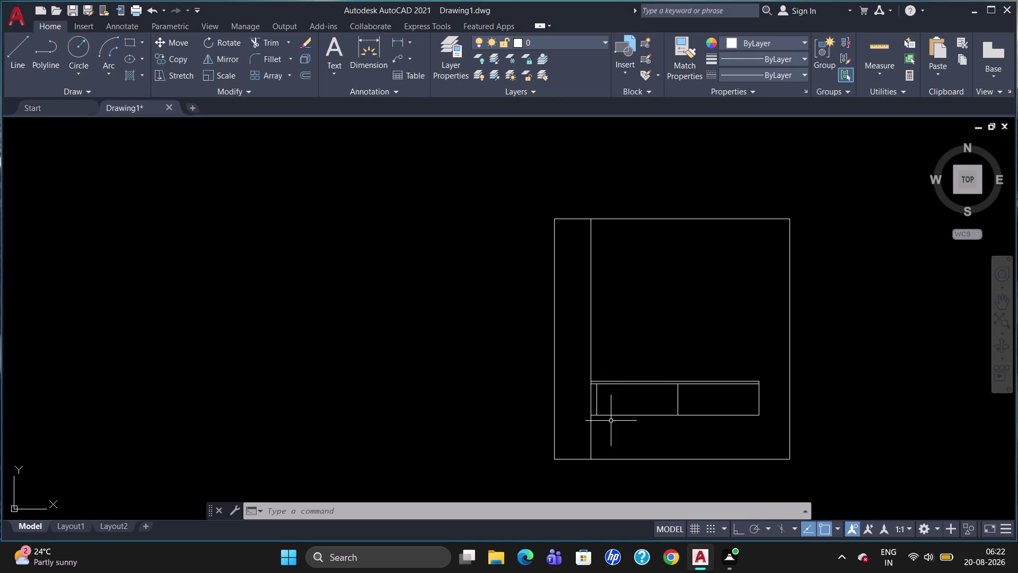
text(d)
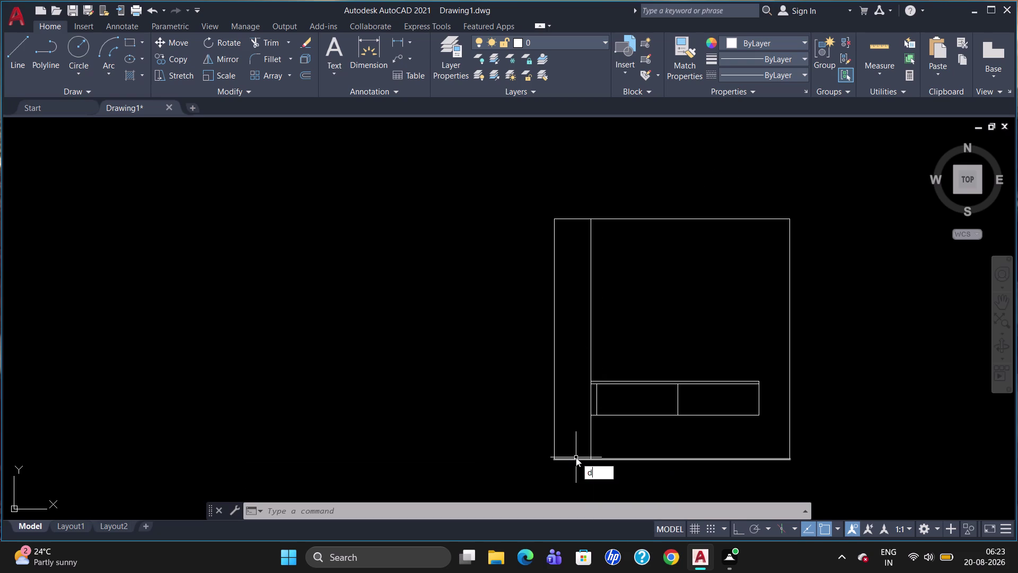
Place a 1538.83 linear dimension along the outline's left edge, then erase it.
text(li)
key(Return)
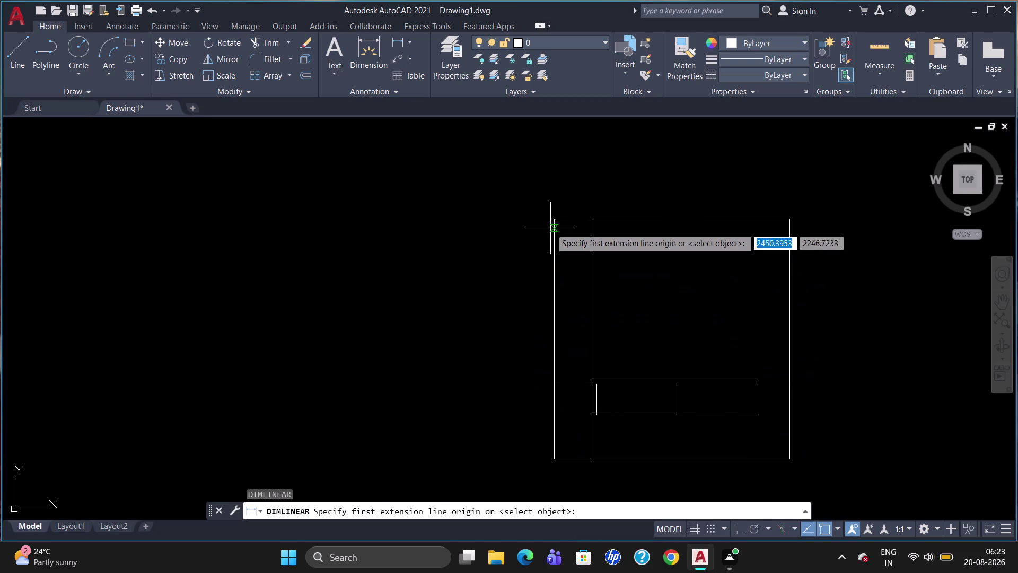
click(553, 216)
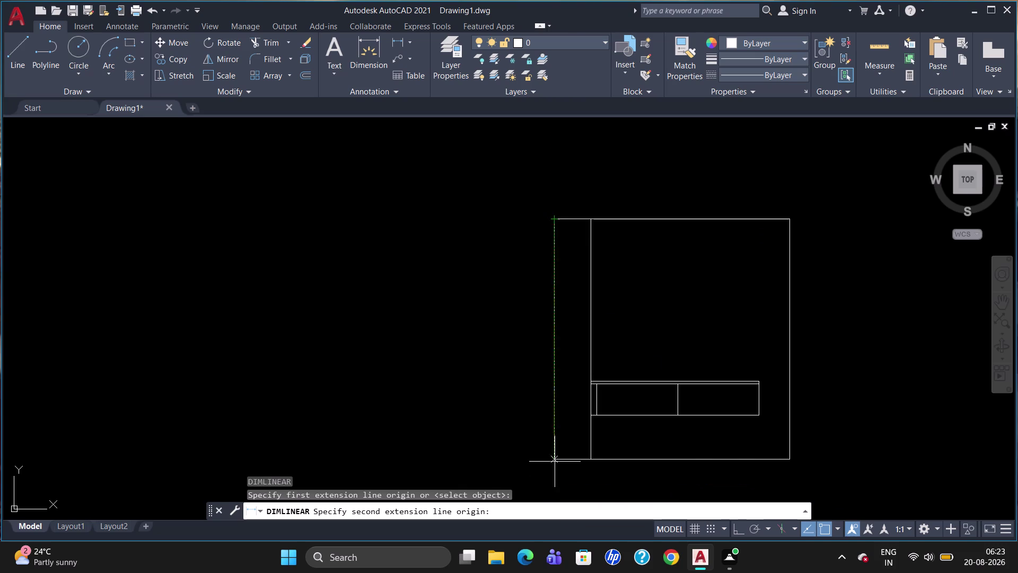
click(555, 460)
click(521, 464)
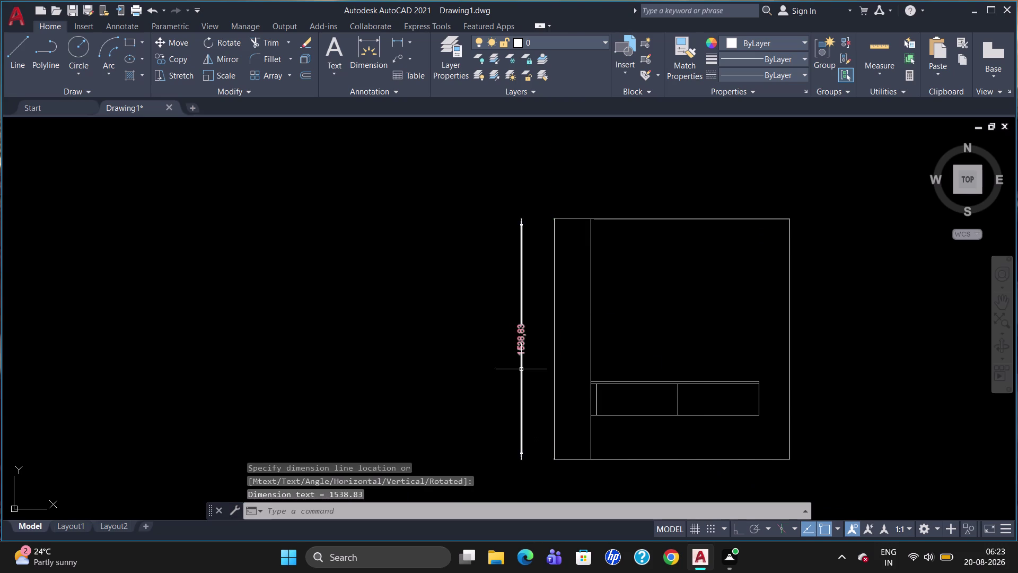
click(521, 357)
key(Delete)
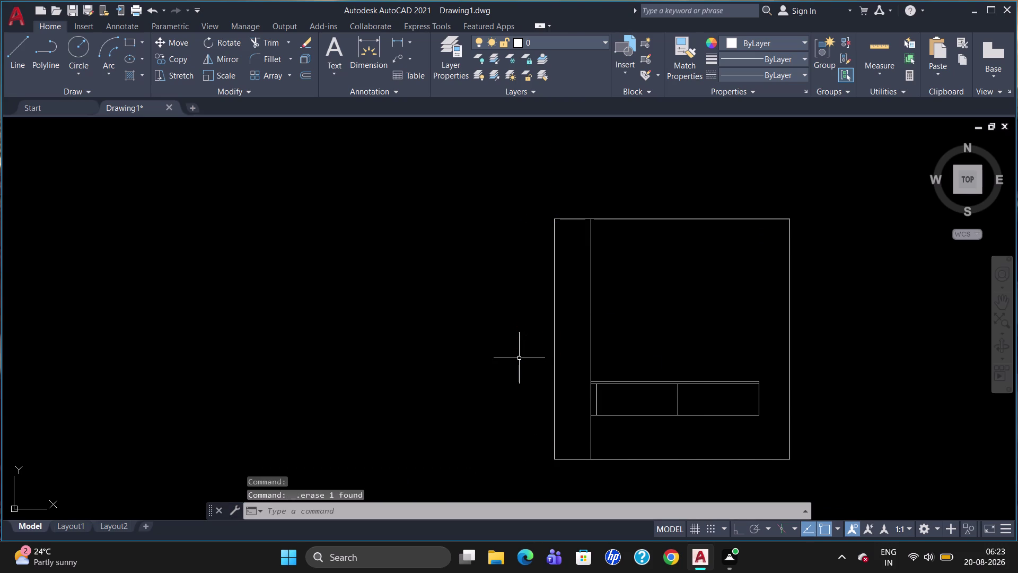
Redimension the outline's left edge and erase that 1538.83 dimension again.
key(d)
text(li)
key(Return)
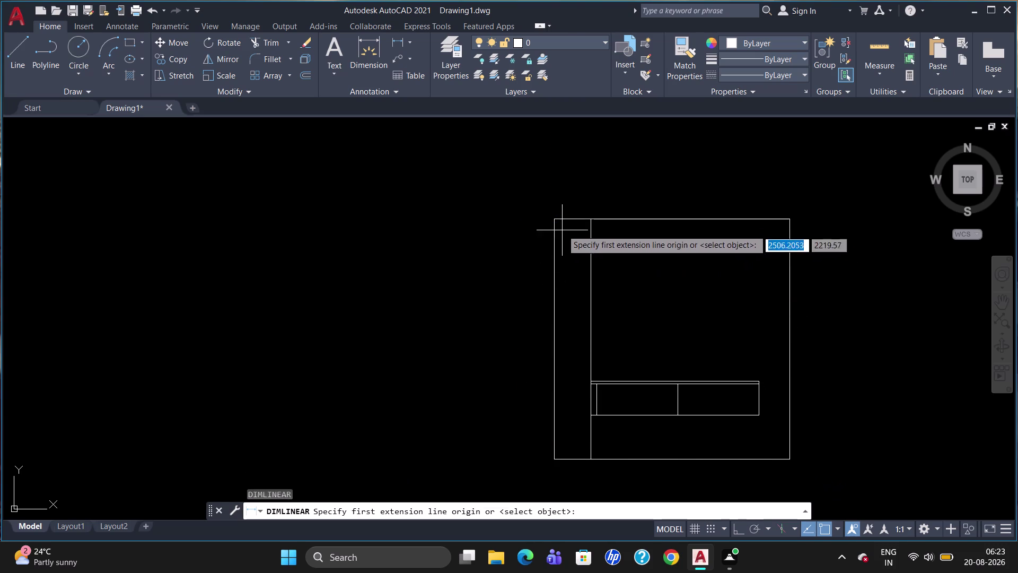
click(559, 220)
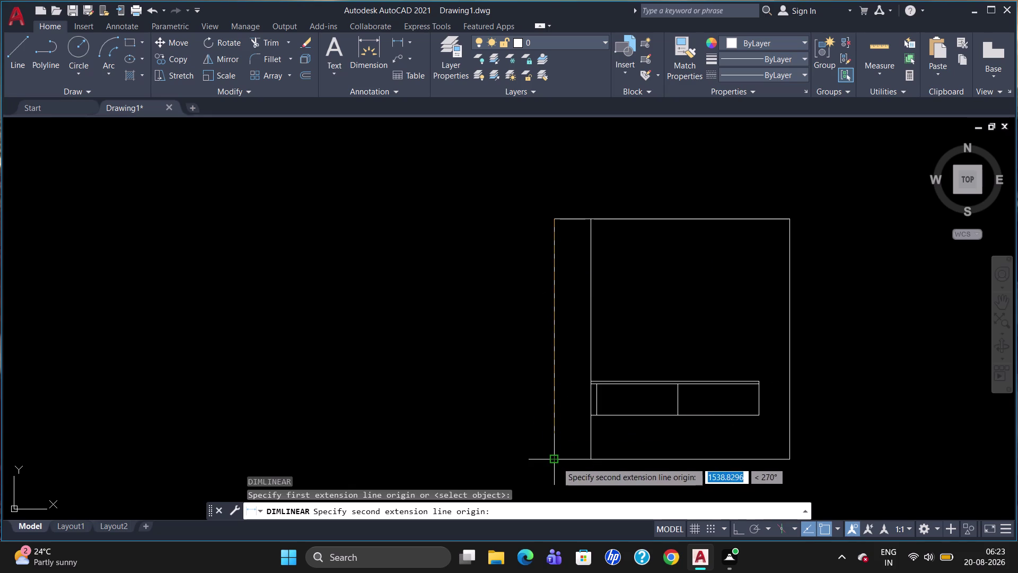
click(554, 457)
click(536, 458)
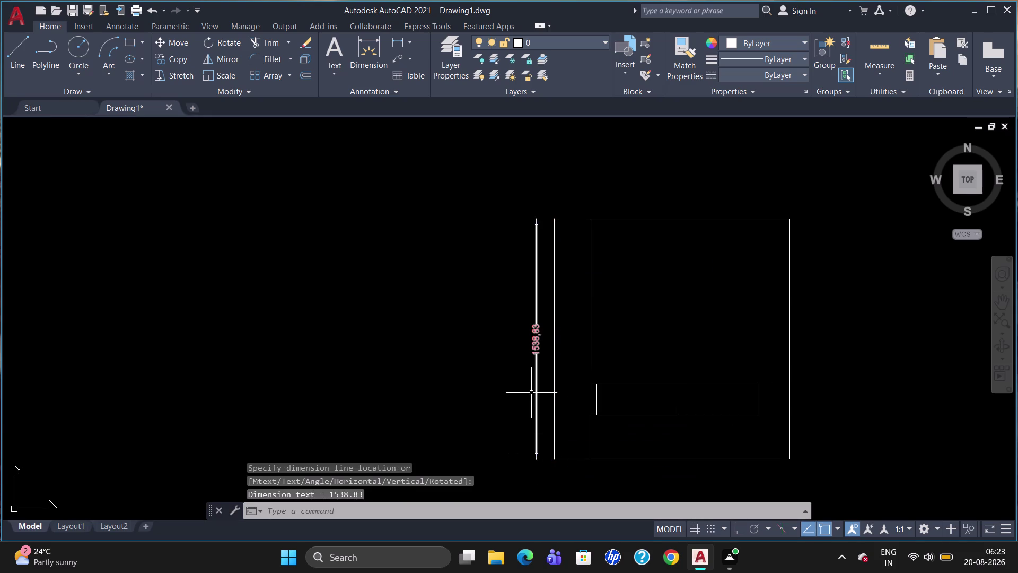
click(534, 359)
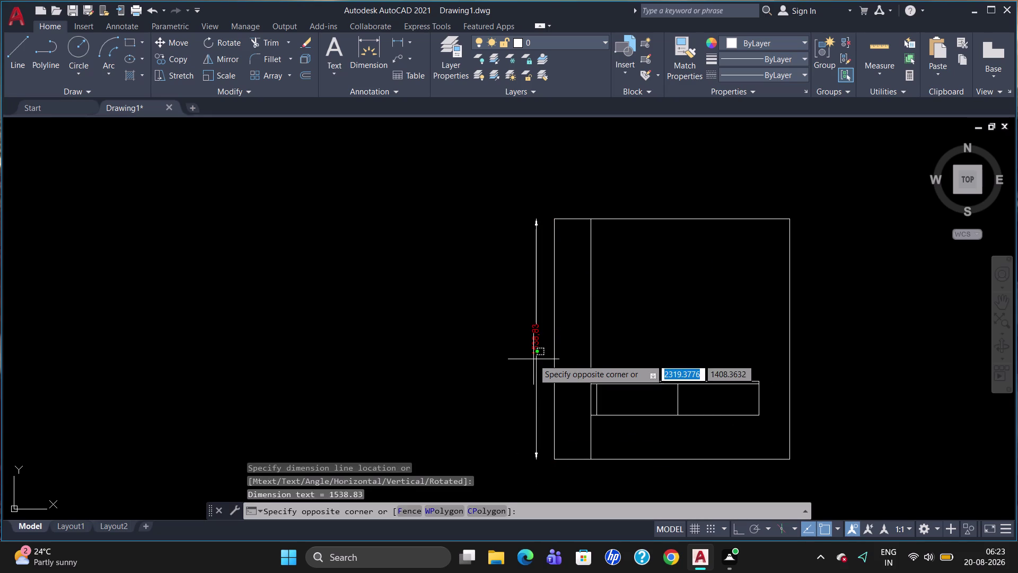
key(Delete)
key(Escape)
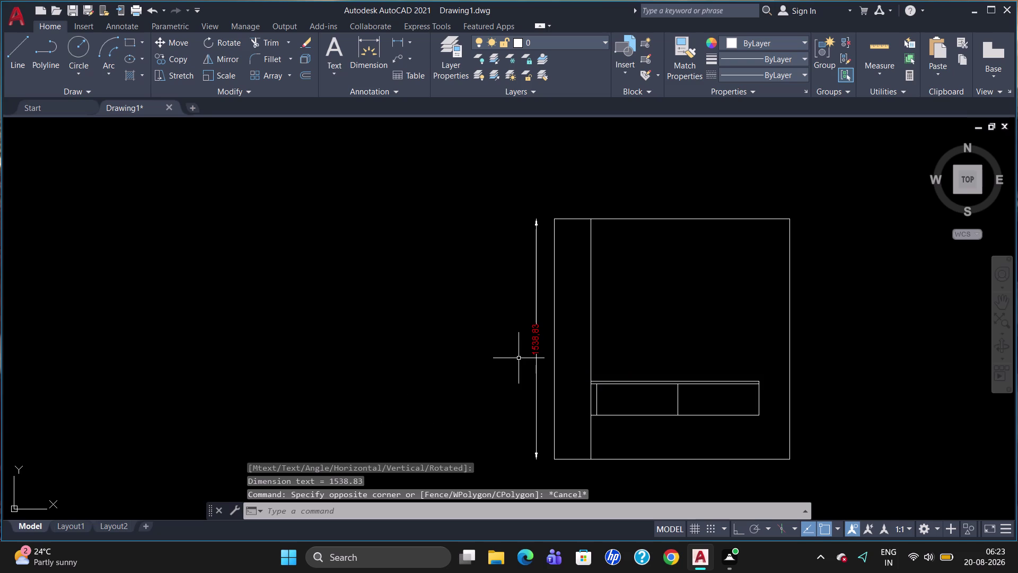
click(538, 353)
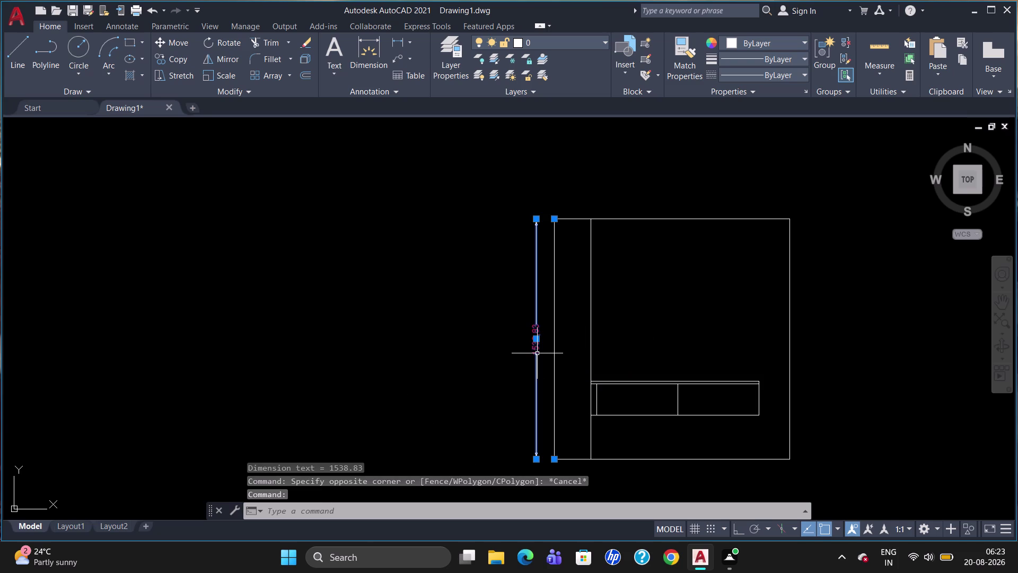
key(Delete)
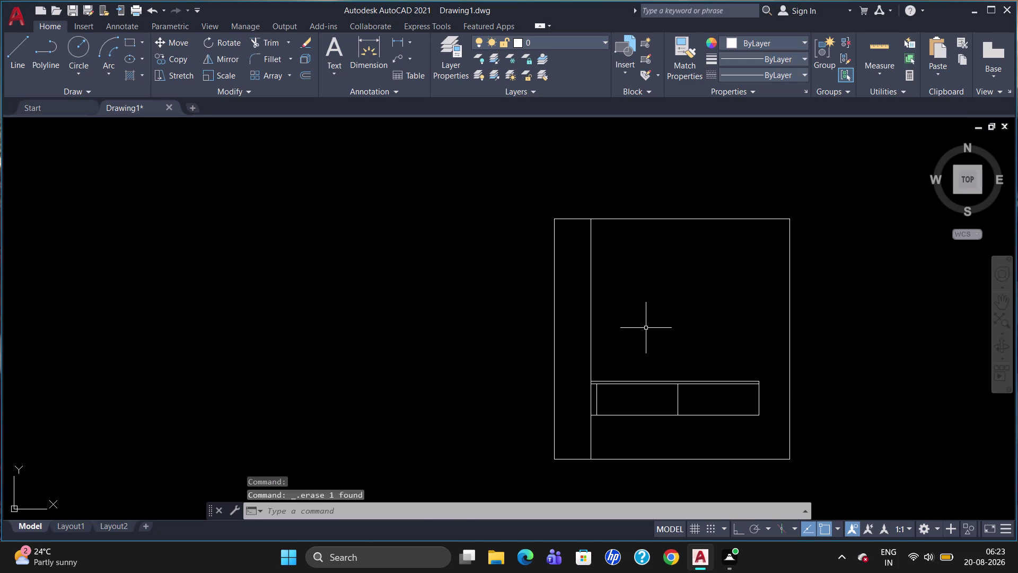
Dimension the outline's top edge as 1510, then erase the dimension.
text(dl)
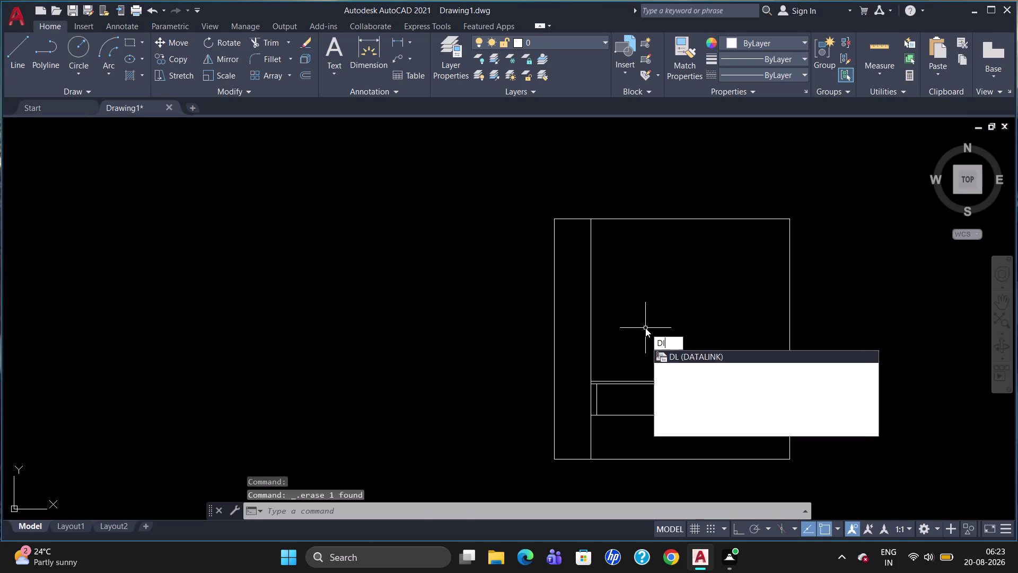
text(i)
key(Return)
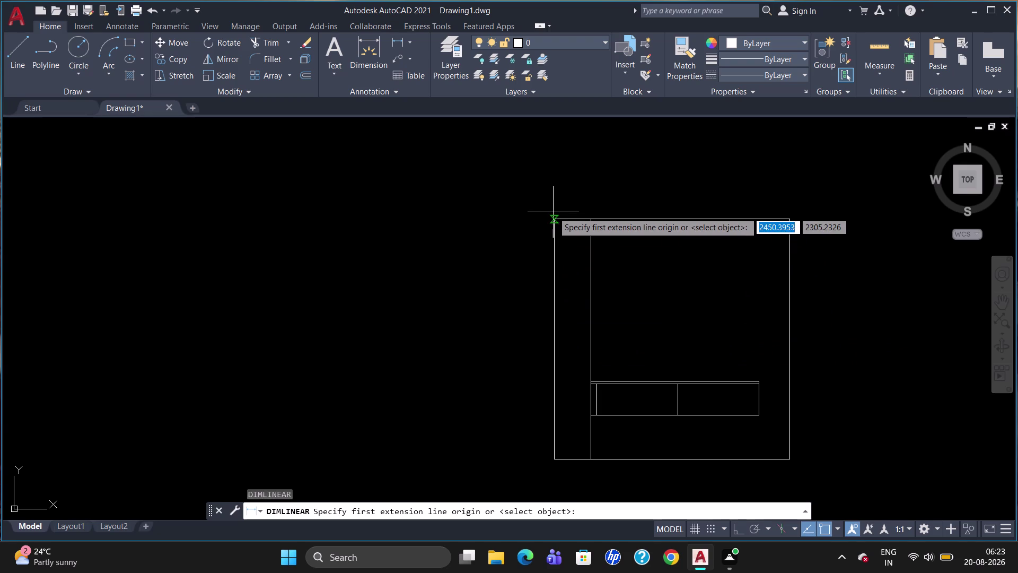
click(552, 219)
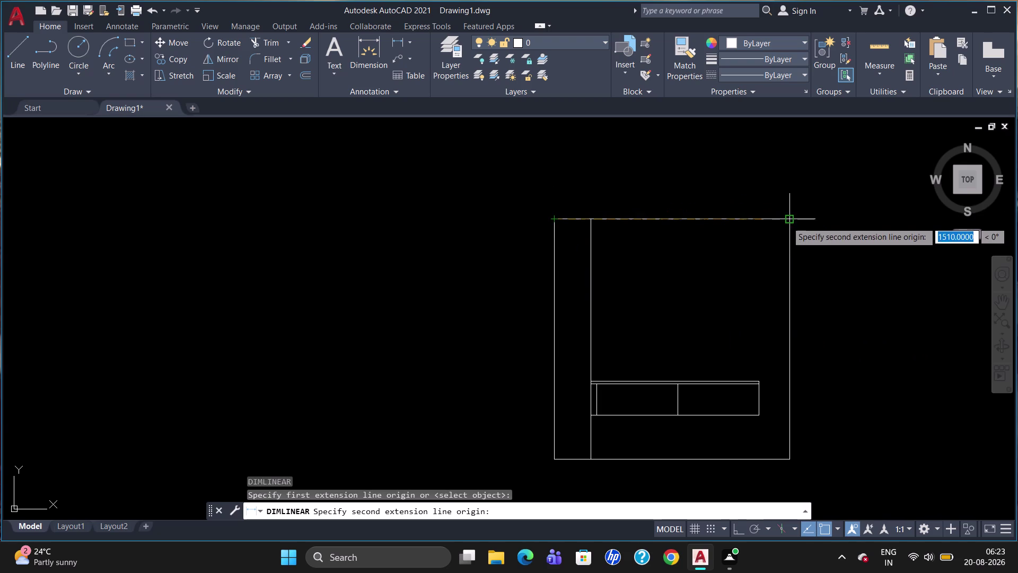
click(787, 221)
click(786, 201)
click(778, 201)
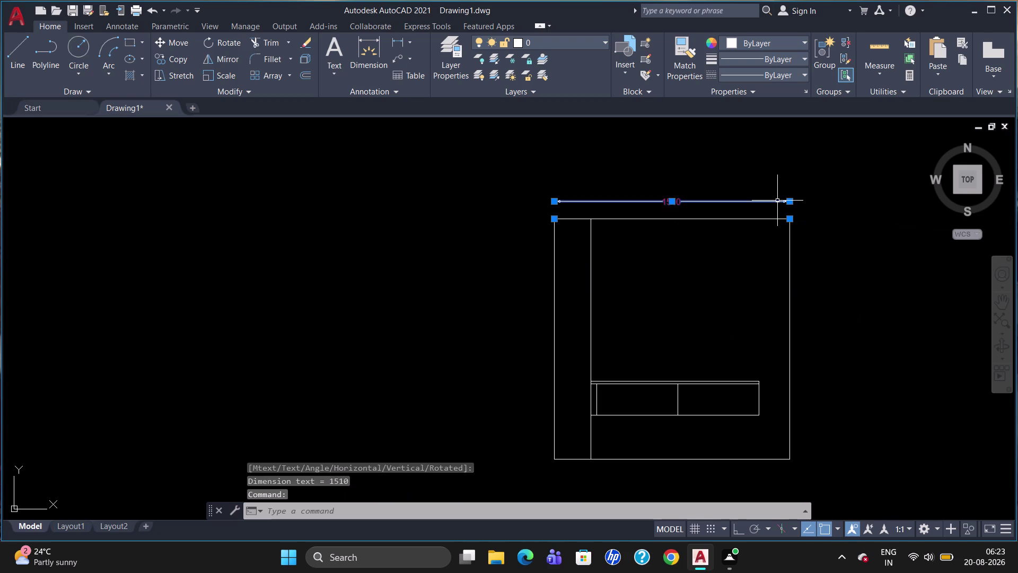
key(Delete)
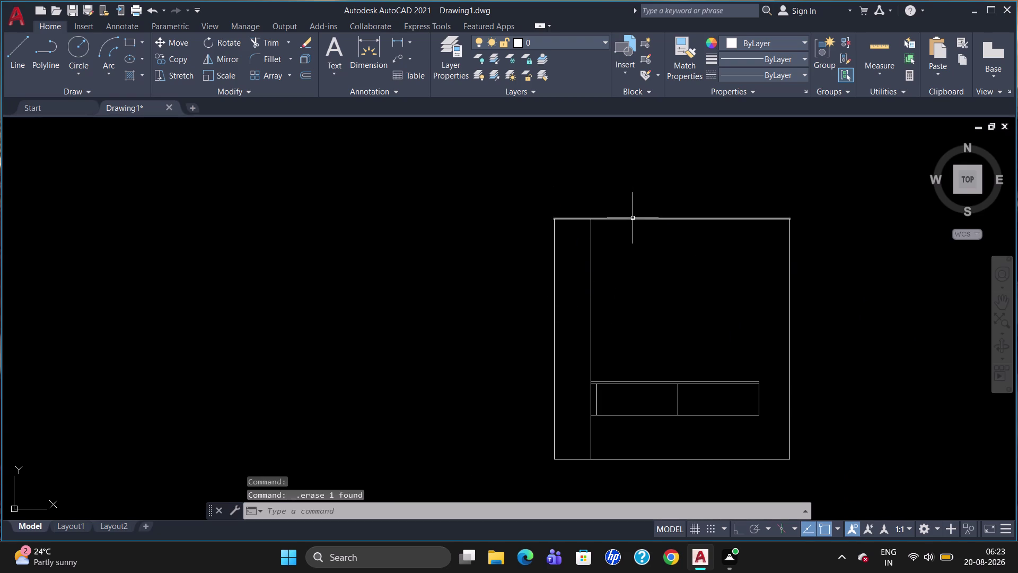
click(632, 219)
key(Delete)
Zoom the view and begin a new line using TK tracking.
scroll(down, 3)
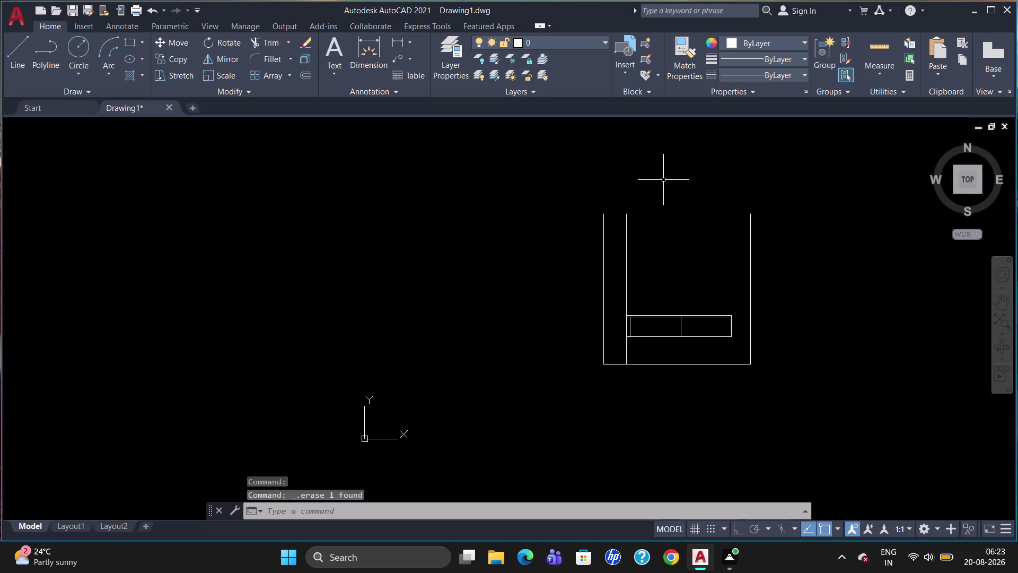
scroll(up, 3)
scroll(down, 3)
scroll(up, 3)
scroll(down, 3)
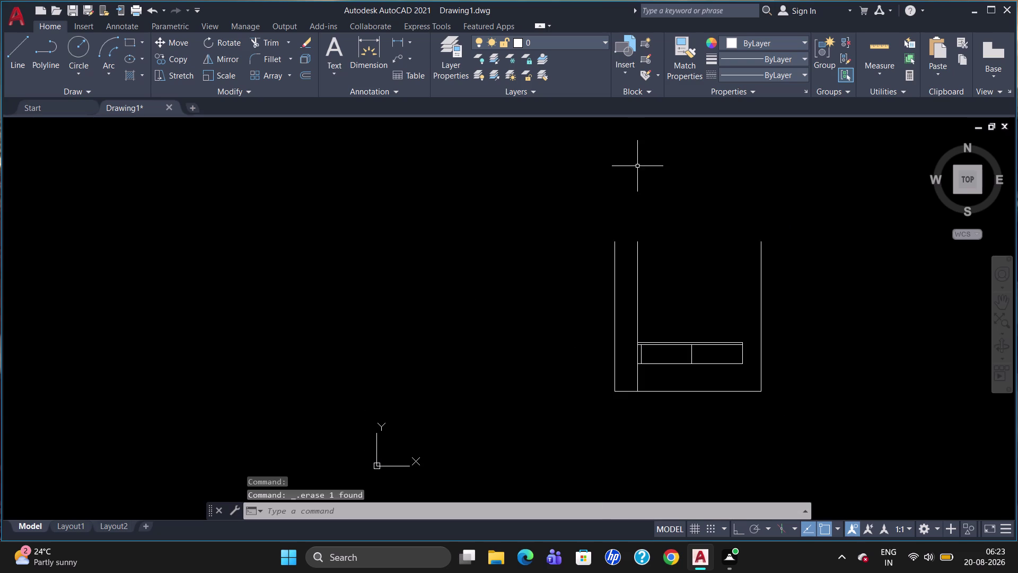
key(d)
key(BackSpace)
key(l)
key(Return)
key(t)
key(k)
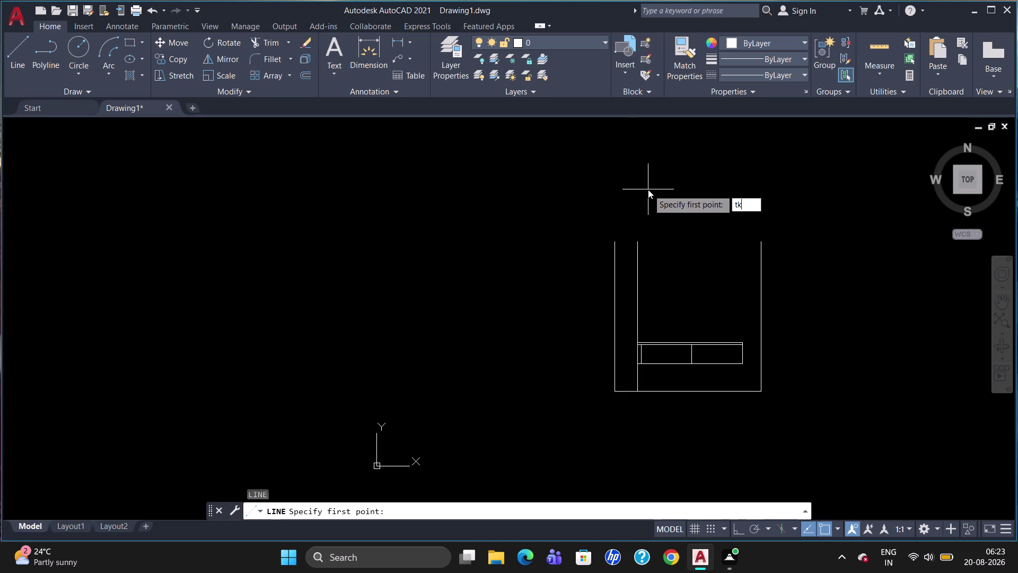
Start the line 1600 units above the band's top-left corner using tracking.
key(Return)
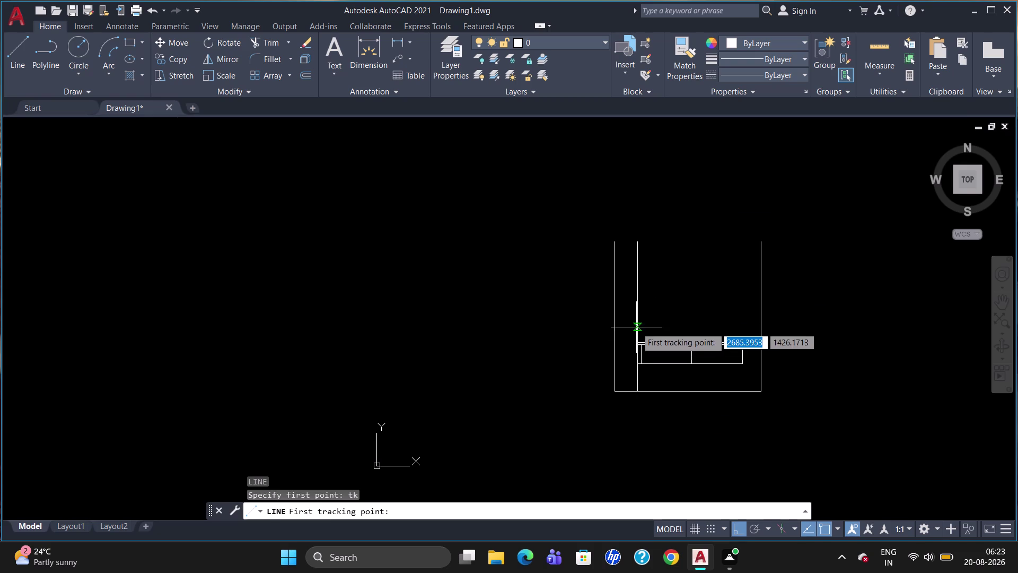
scroll(up, 3)
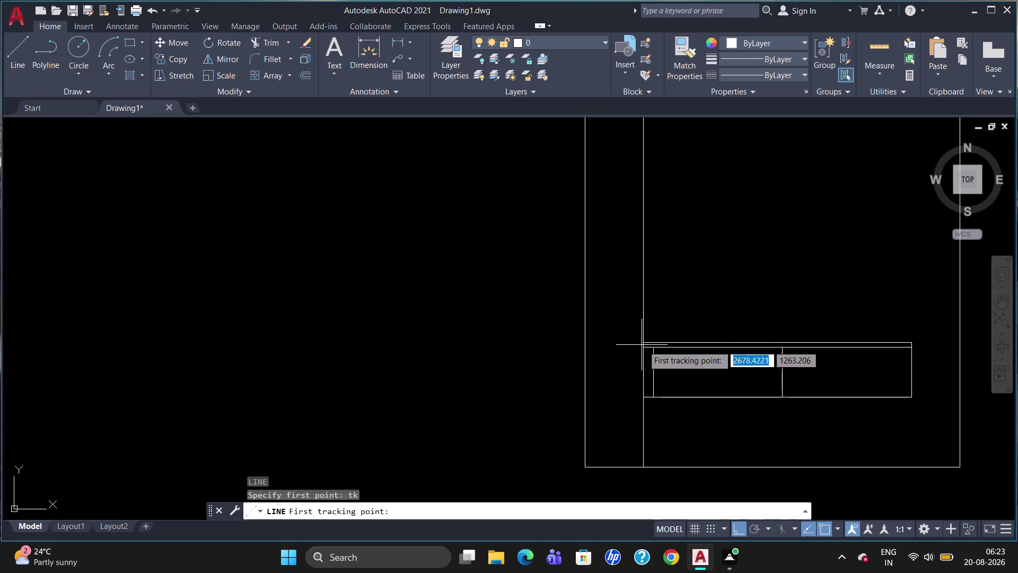
click(644, 341)
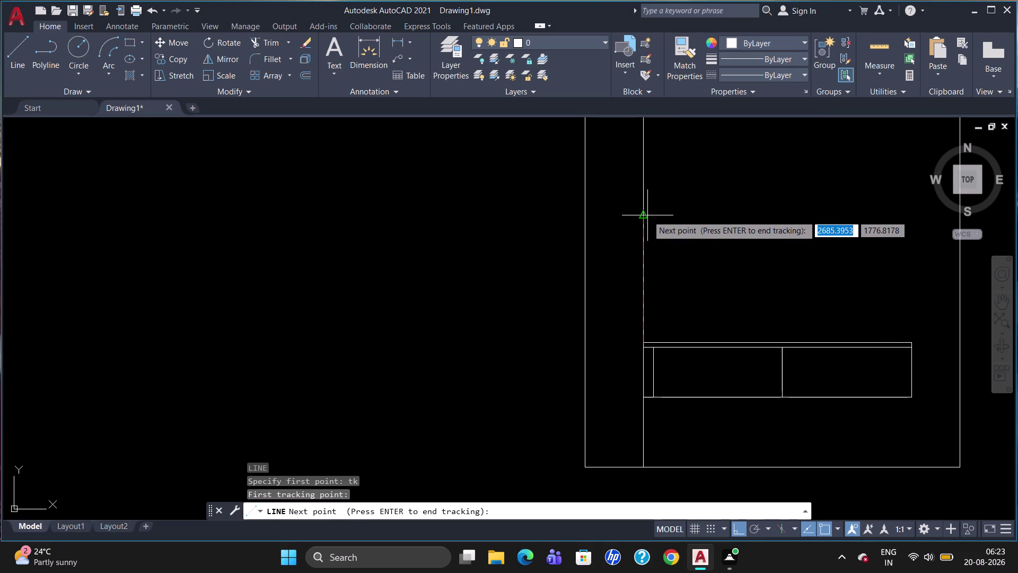
text(160)
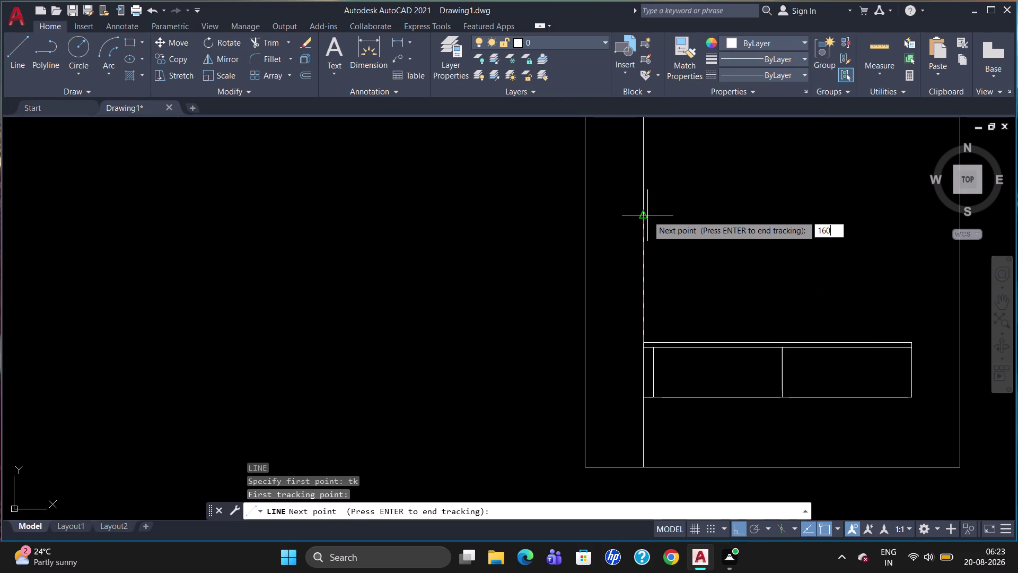
text(0)
key(Return)
key(Return)
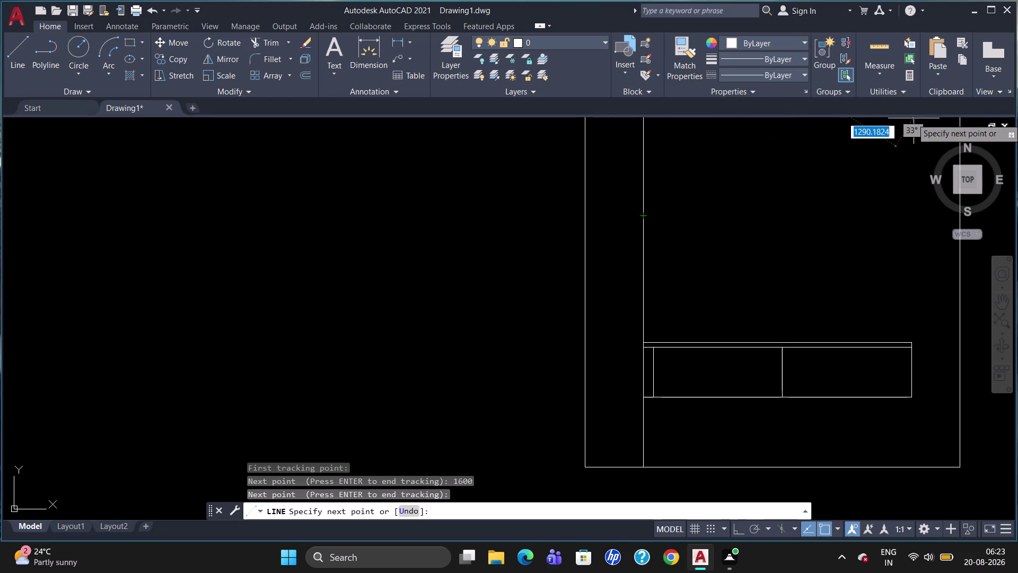
Draw the horizontal line rightward past the outline's right edge.
scroll(down, 3)
scroll(down, 3)
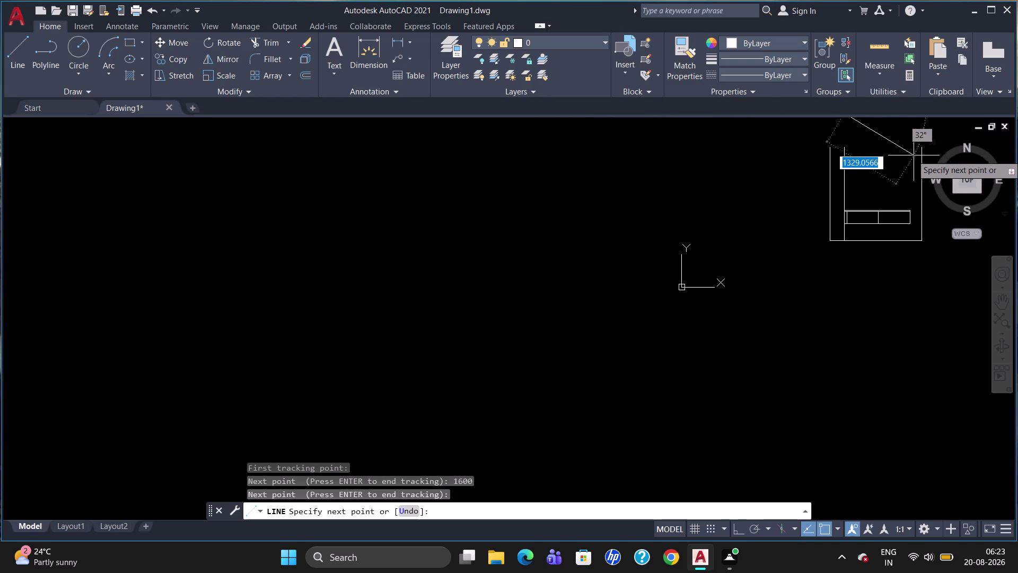
scroll(up, 3)
scroll(down, 3)
scroll(down, 3)
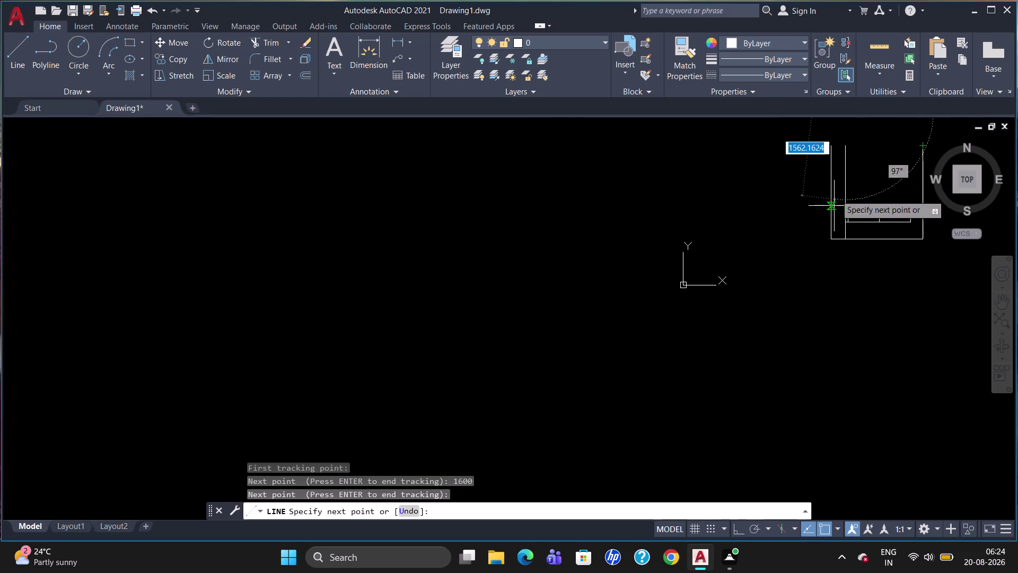
scroll(down, 3)
scroll(up, 3)
scroll(down, 3)
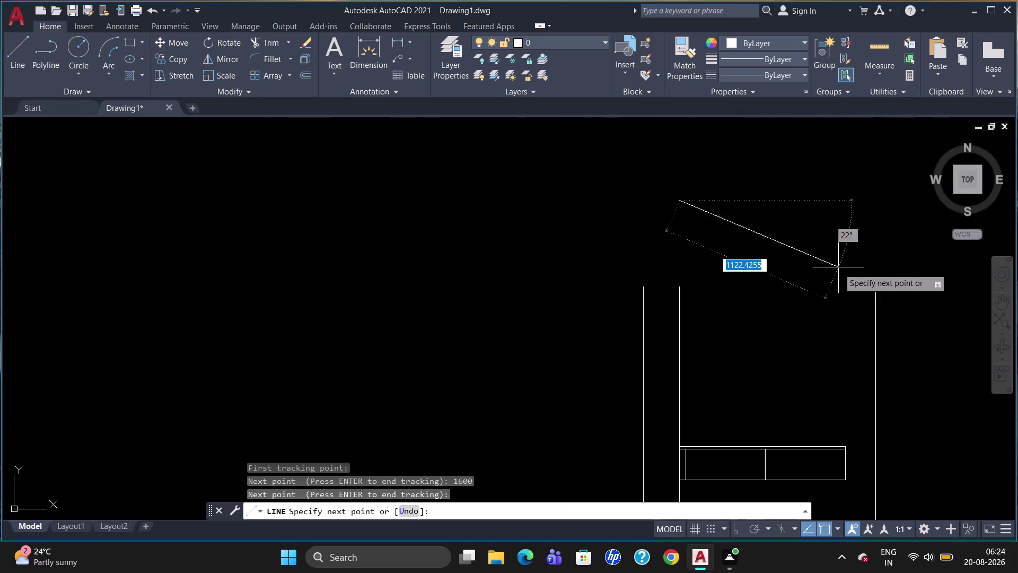
click(888, 200)
key(Escape)
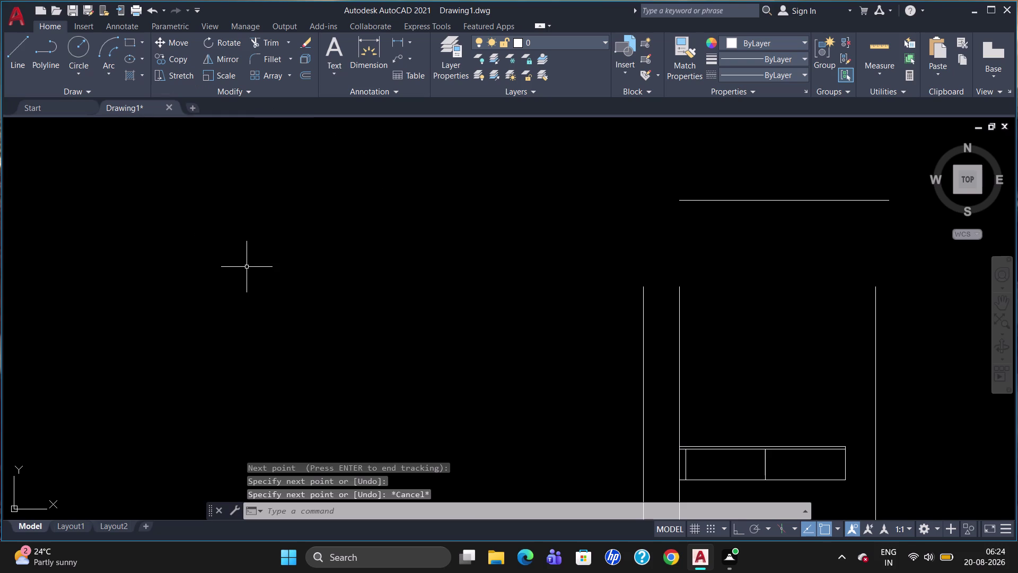
Extend the inner left line and the right edge up to the new horizontal line.
text(ex)
key(Return)
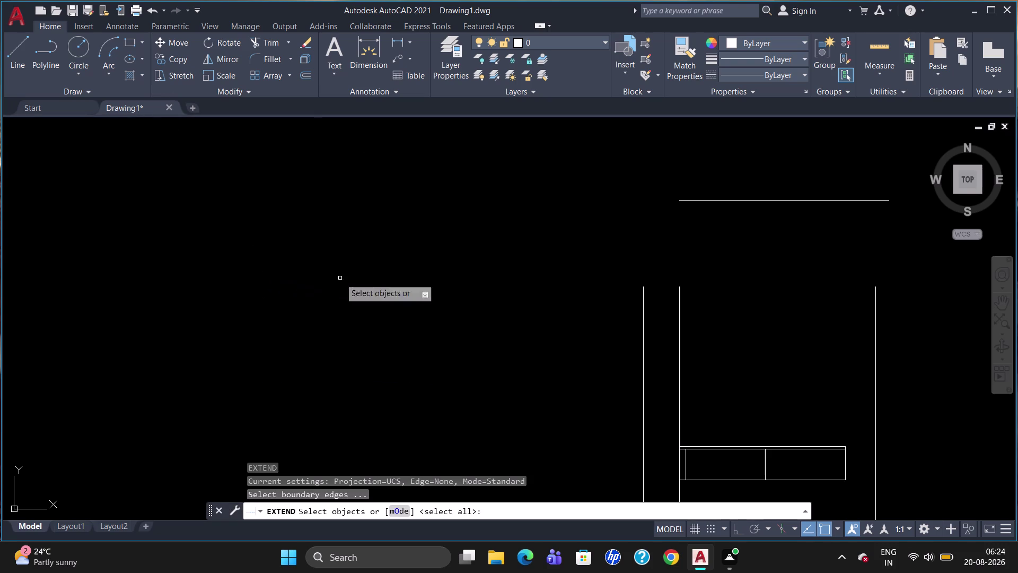
click(711, 200)
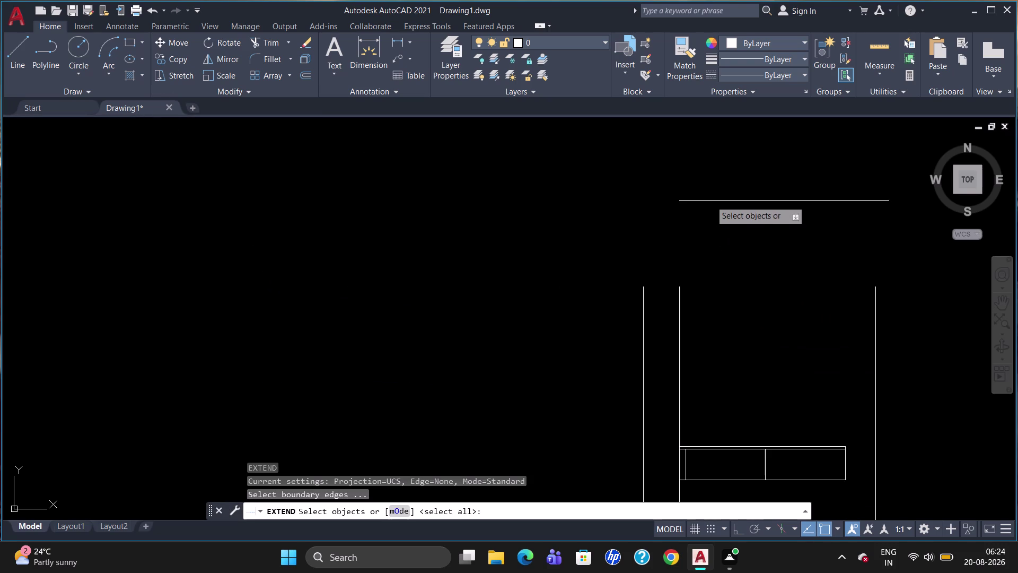
key(Return)
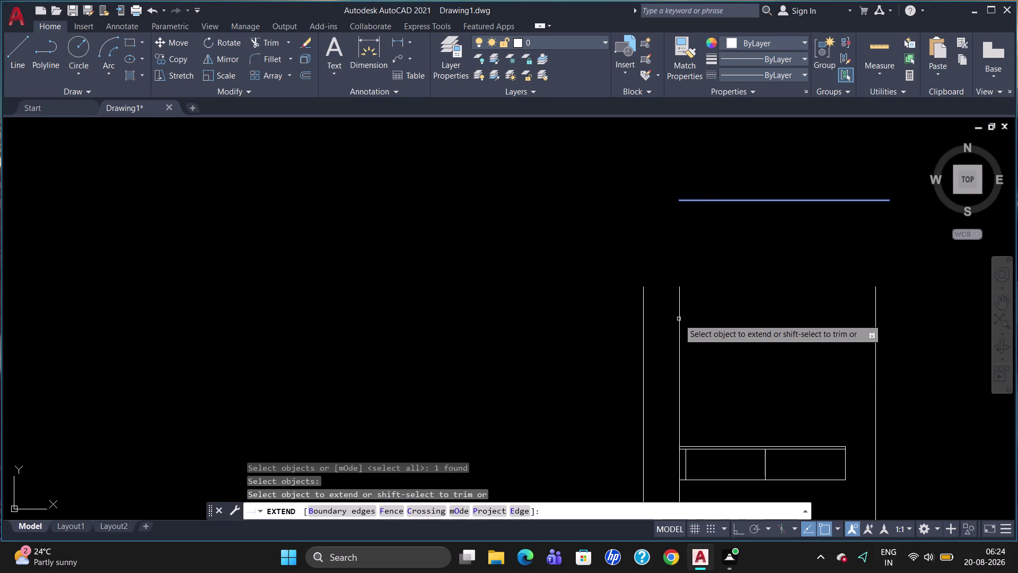
click(682, 317)
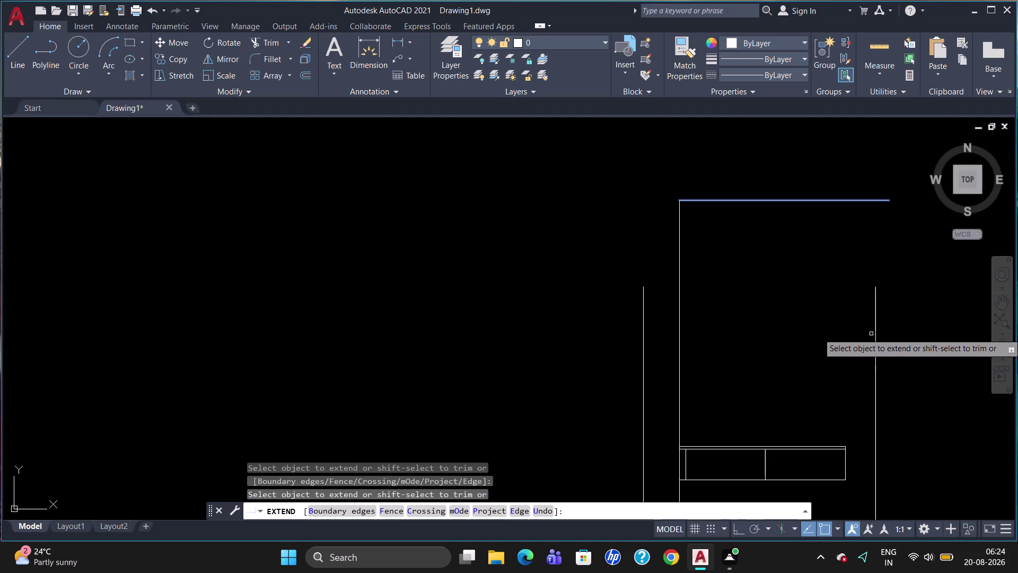
click(876, 332)
key(Escape)
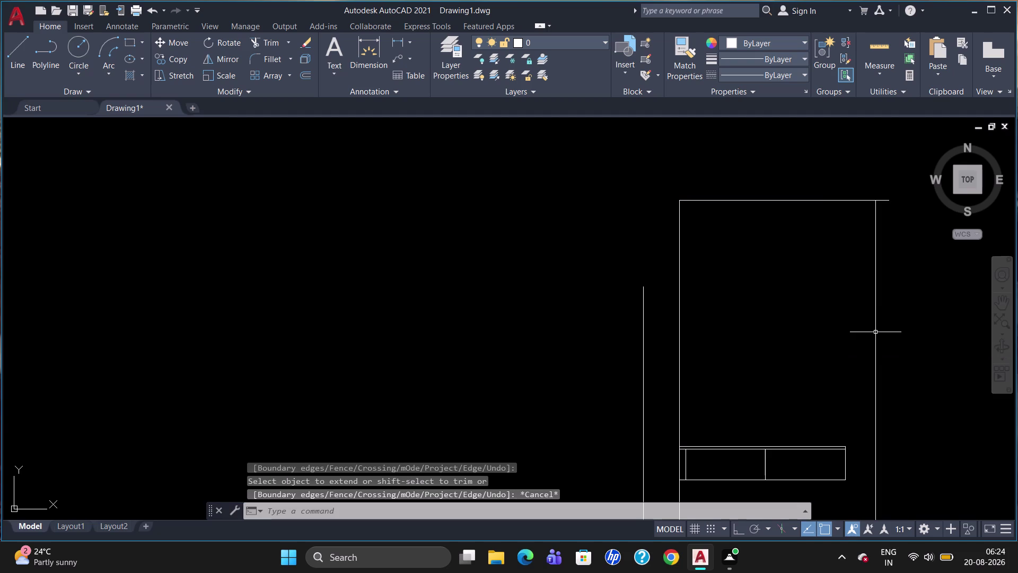
Trim the horizontal line's overhang past the right edge and zoom in.
key(r)
key(BackSpace)
text(tr)
key(Return)
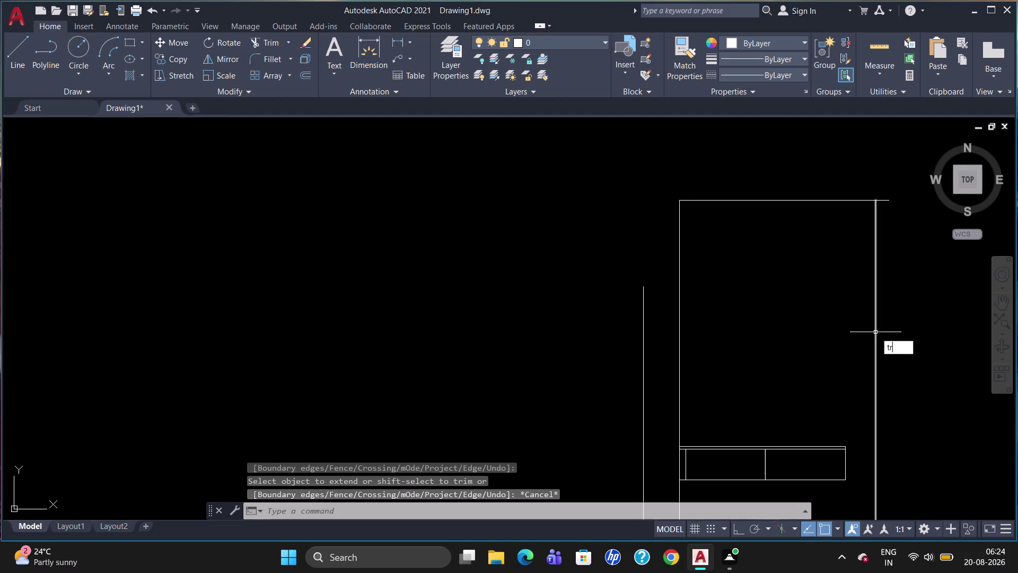
key(Return)
click(884, 200)
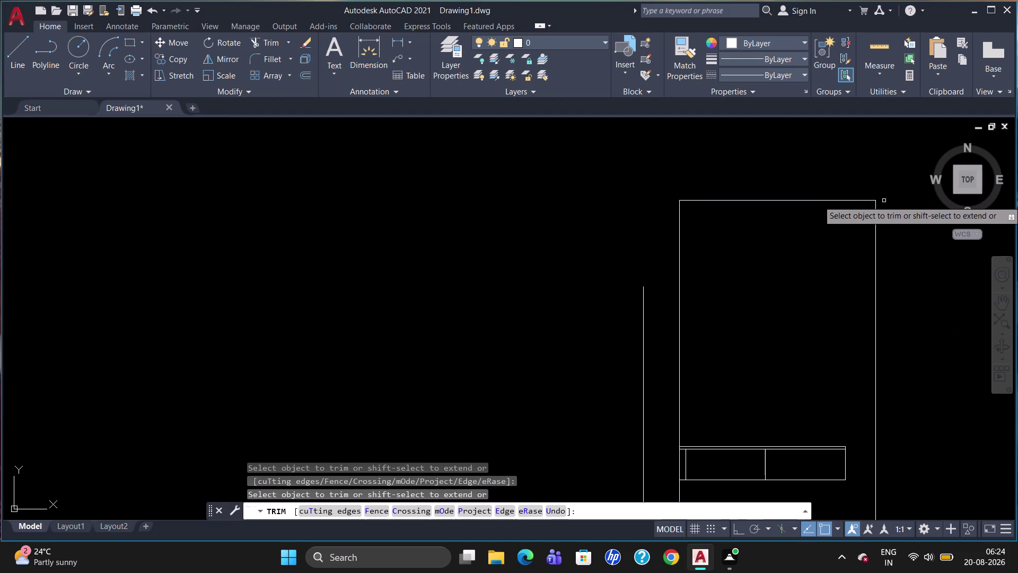
key(Escape)
scroll(down, 3)
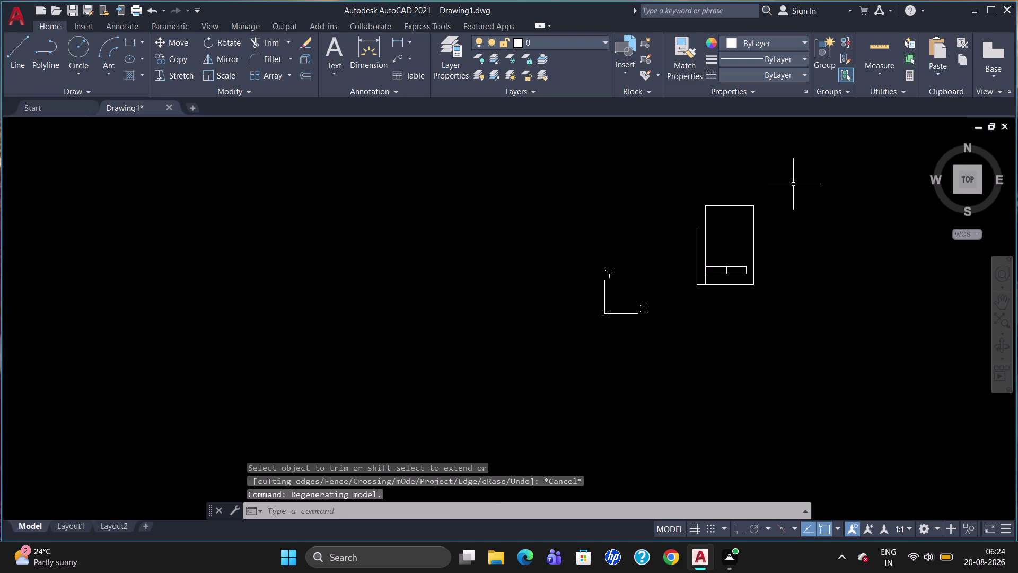
scroll(up, 3)
scroll(down, 3)
scroll(up, 3)
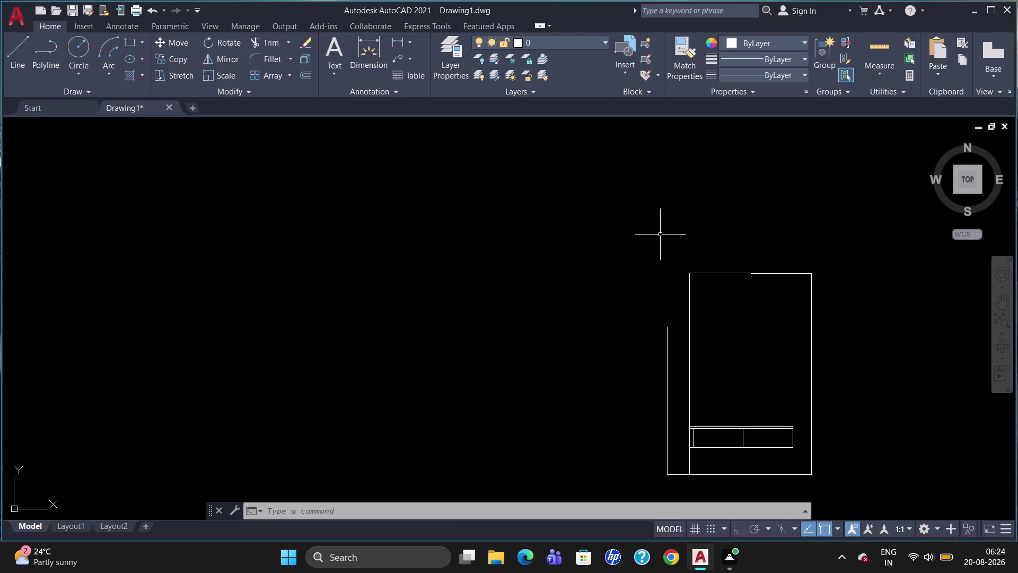
Draw a horizontal line tracked 700 units above the outline's top-left corner.
key(l)
key(Return)
text(tk)
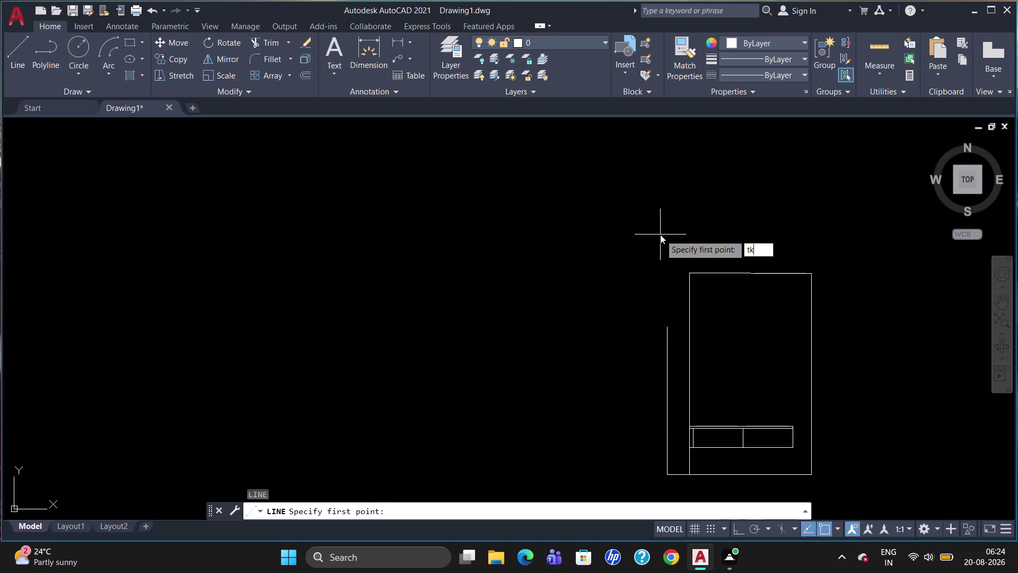
key(Return)
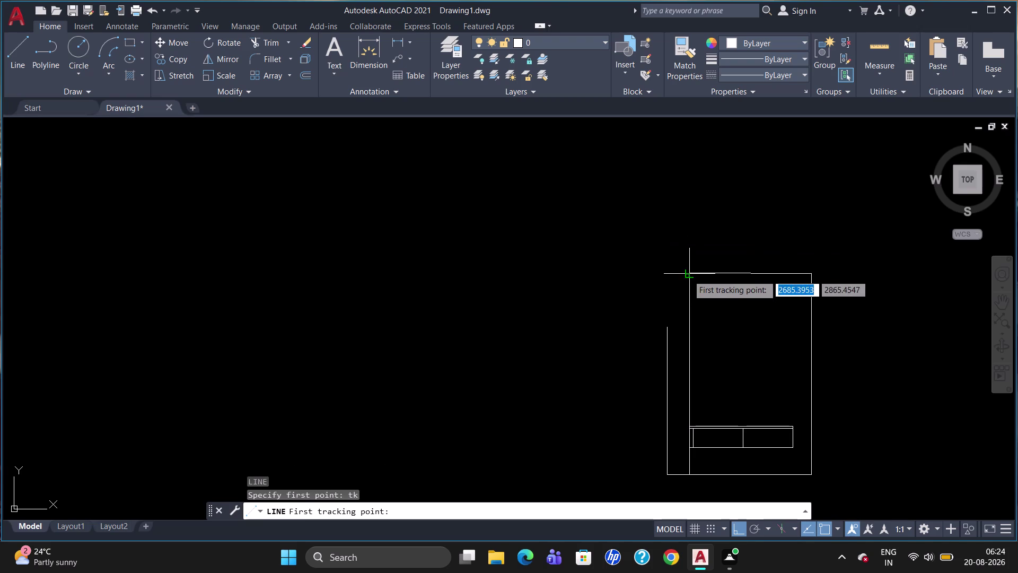
click(688, 274)
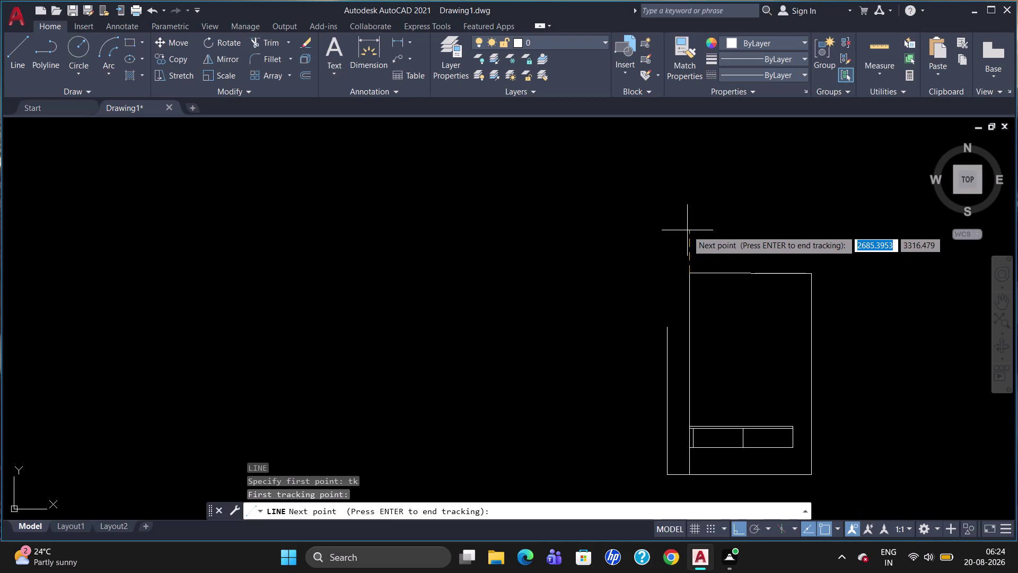
text(700)
key(Return)
key(Return)
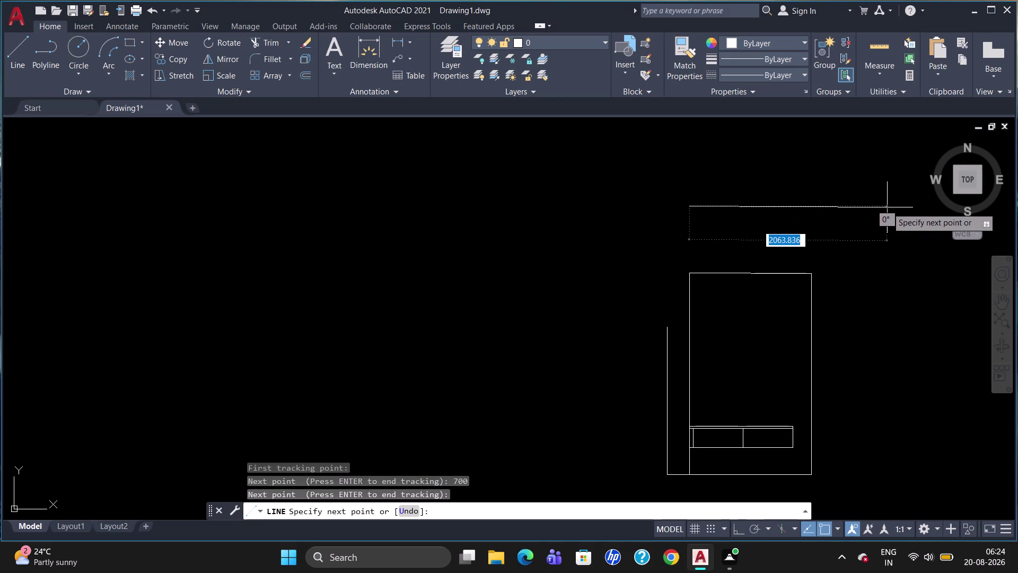
click(887, 208)
key(Escape)
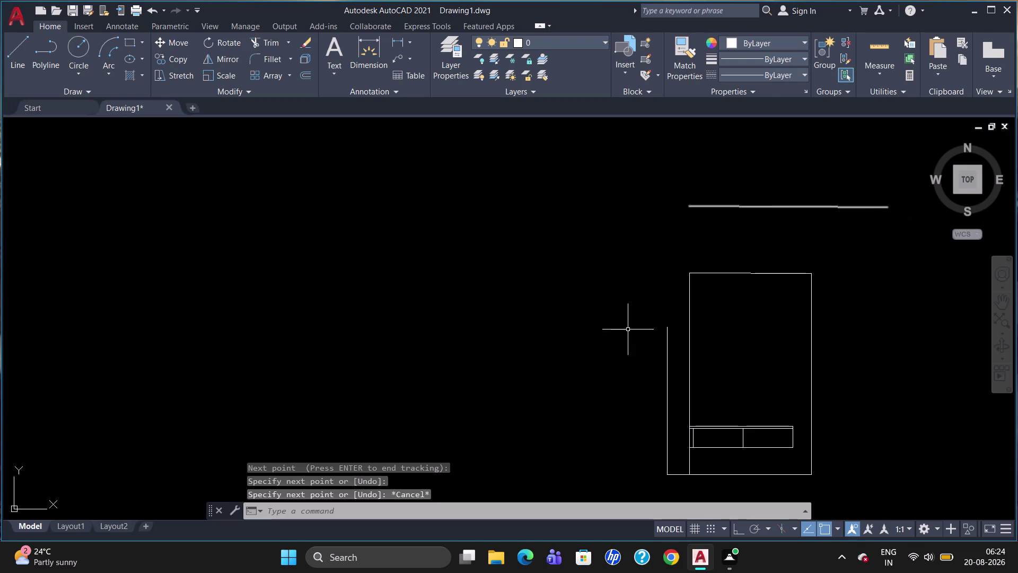
Draw a vertical line from the outer left line's top up past the new top line.
key(l)
key(Return)
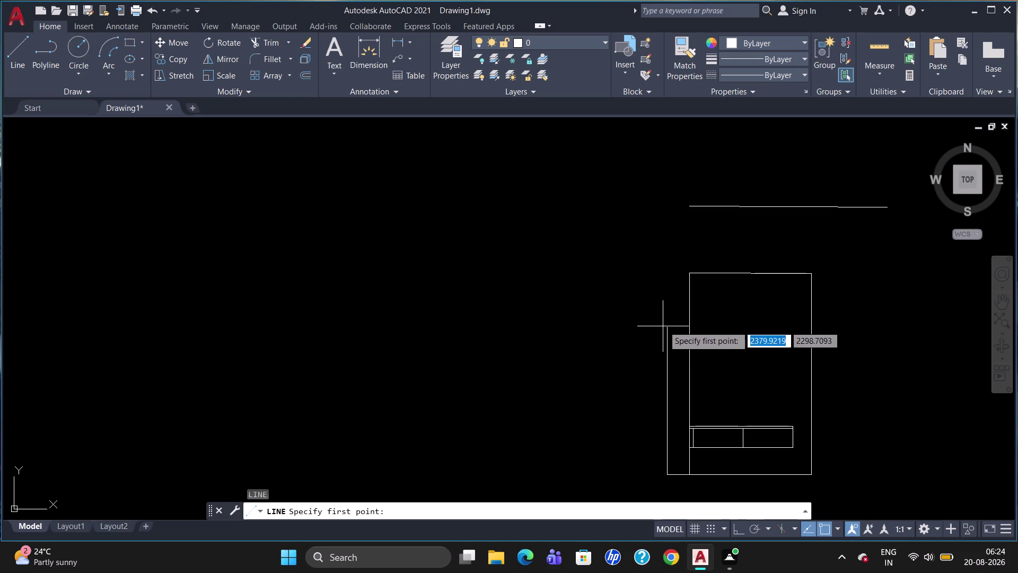
click(669, 324)
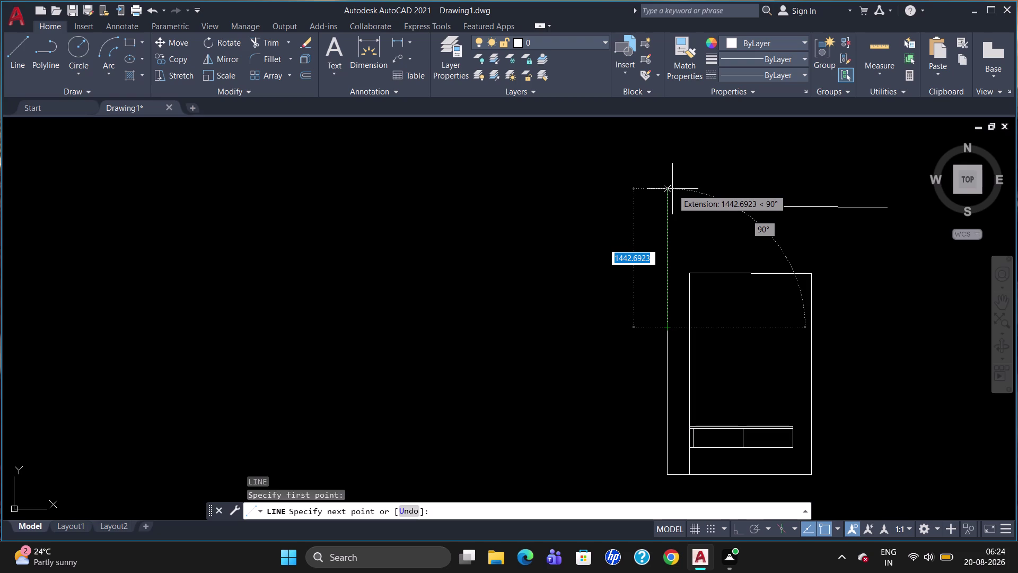
click(673, 188)
key(Escape)
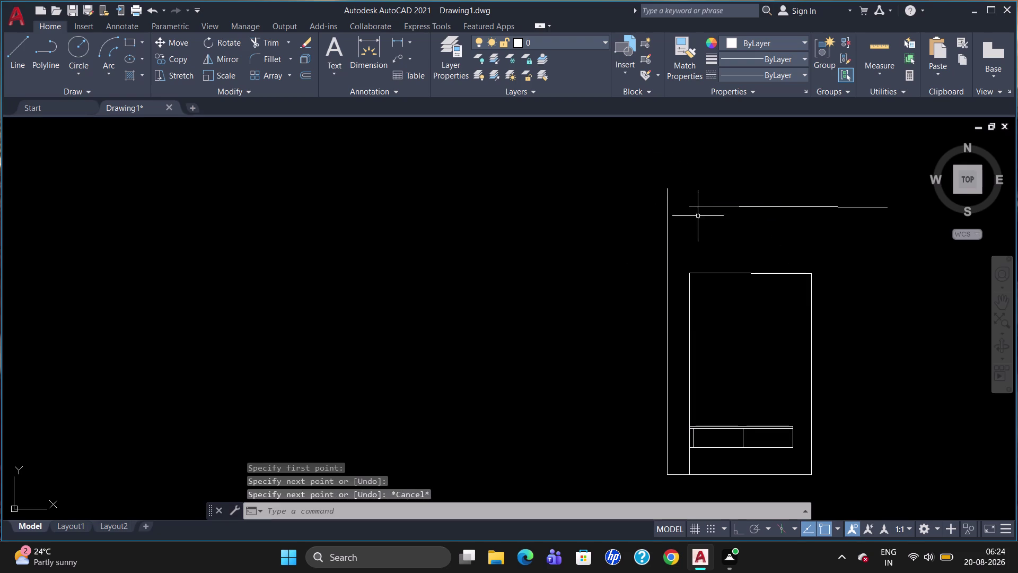
key(e)
key(c)
key(BackSpace)
key(x)
key(Return)
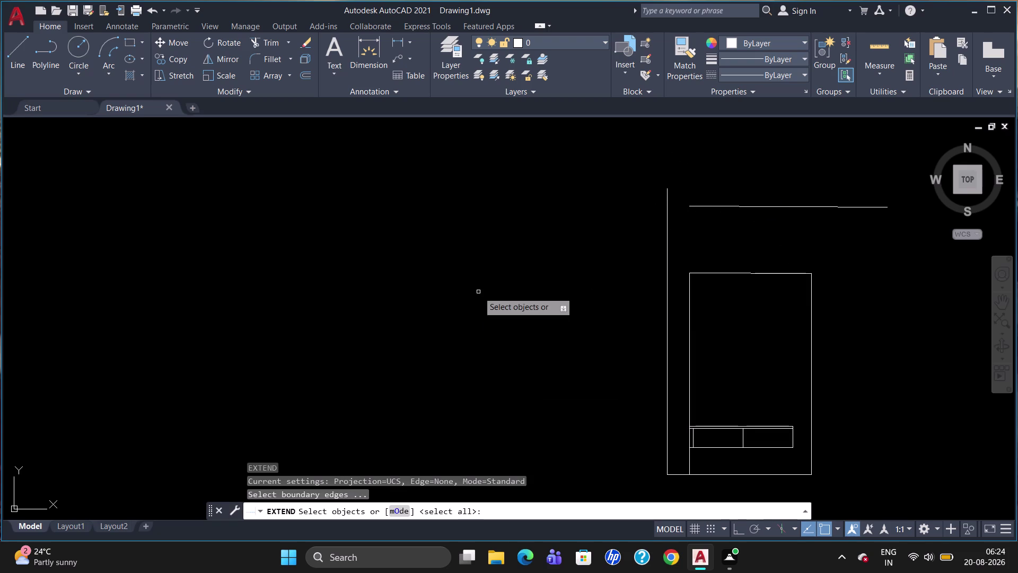
Extend the outline's left and right side edges up to the new top line.
click(765, 207)
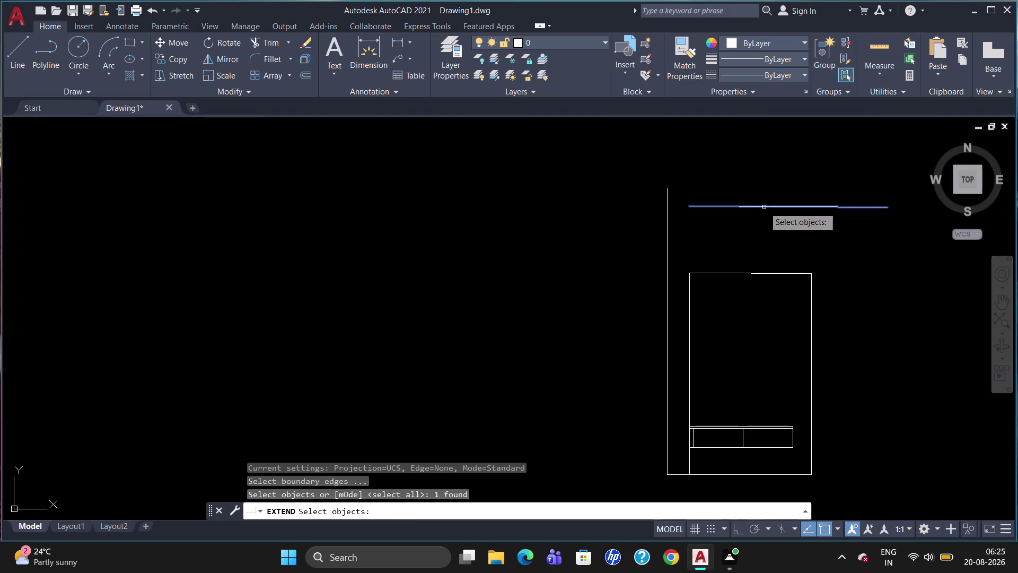
key(Return)
click(690, 308)
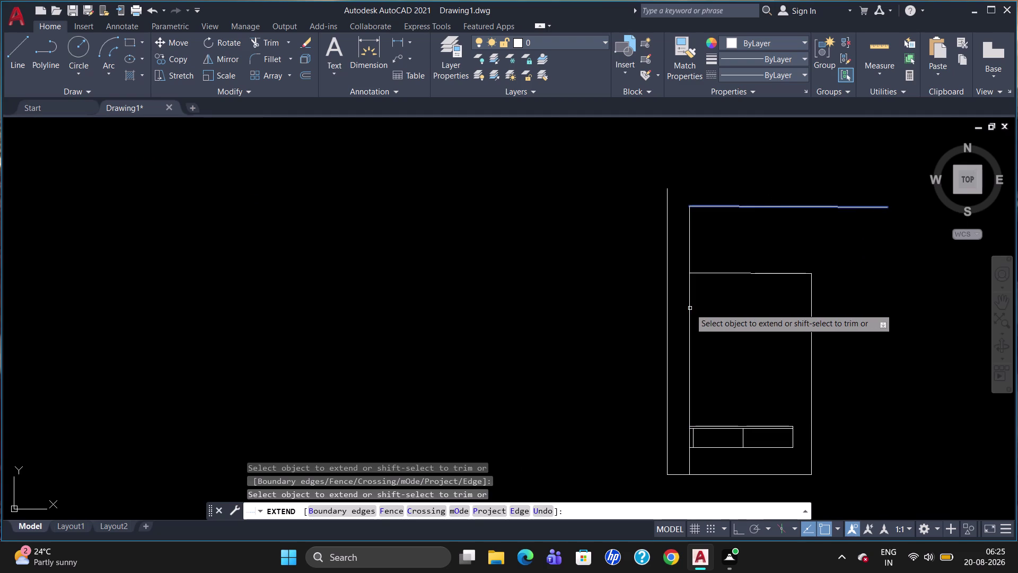
click(812, 301)
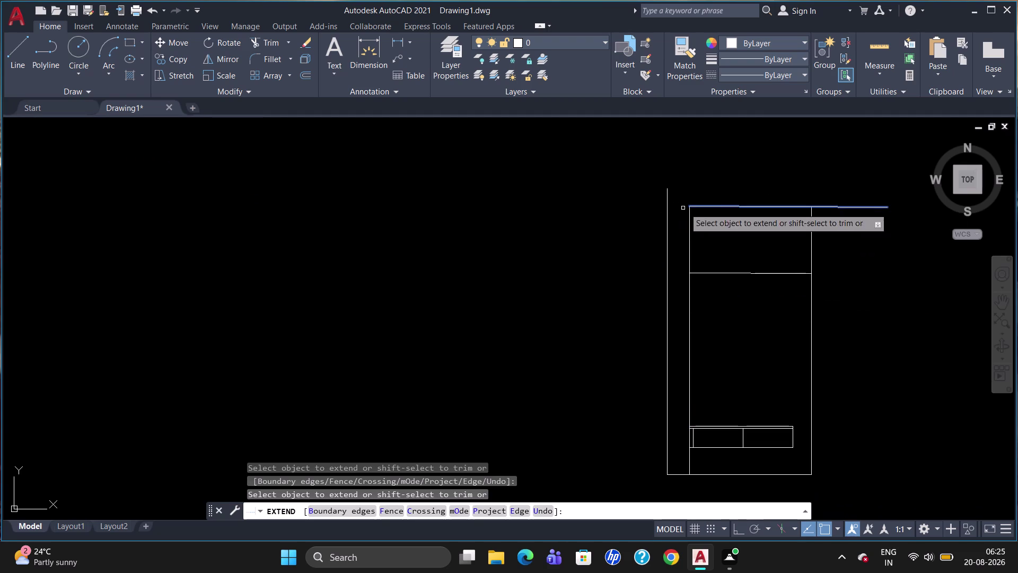
key(Escape)
Try another extend with the top horizontal line as boundary, then cancel it.
text(e)
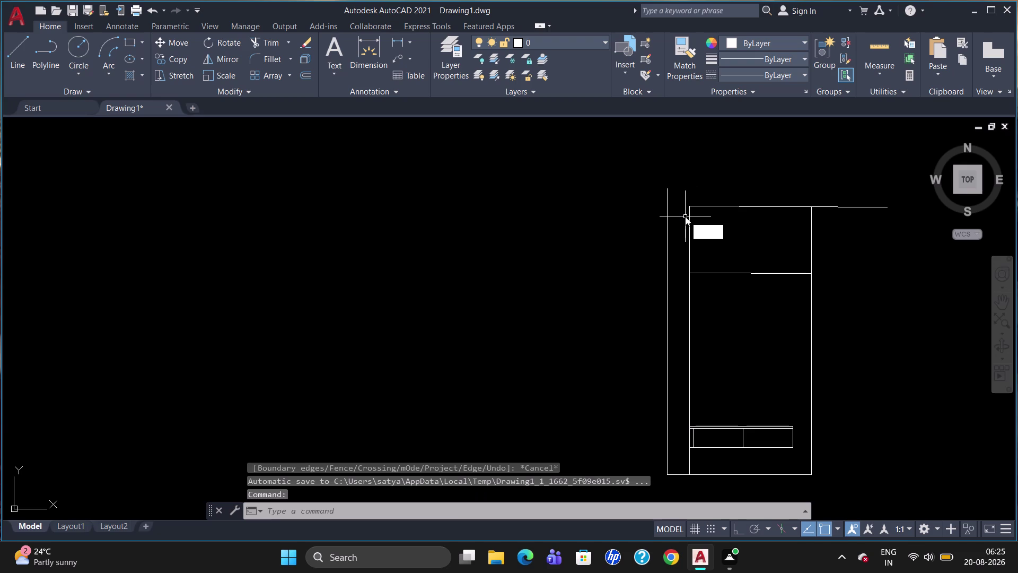
text(x)
key(Return)
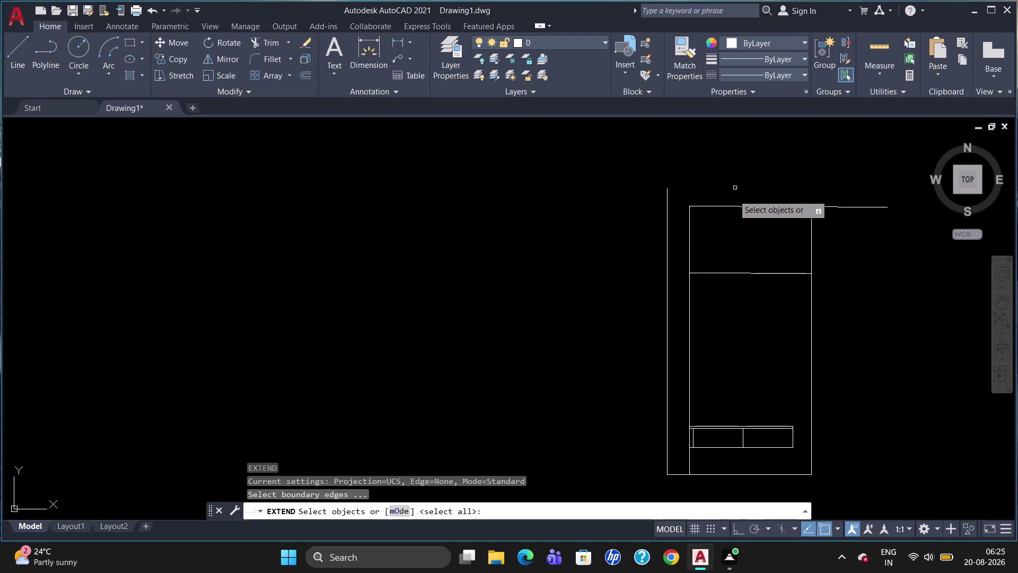
click(731, 206)
key(Return)
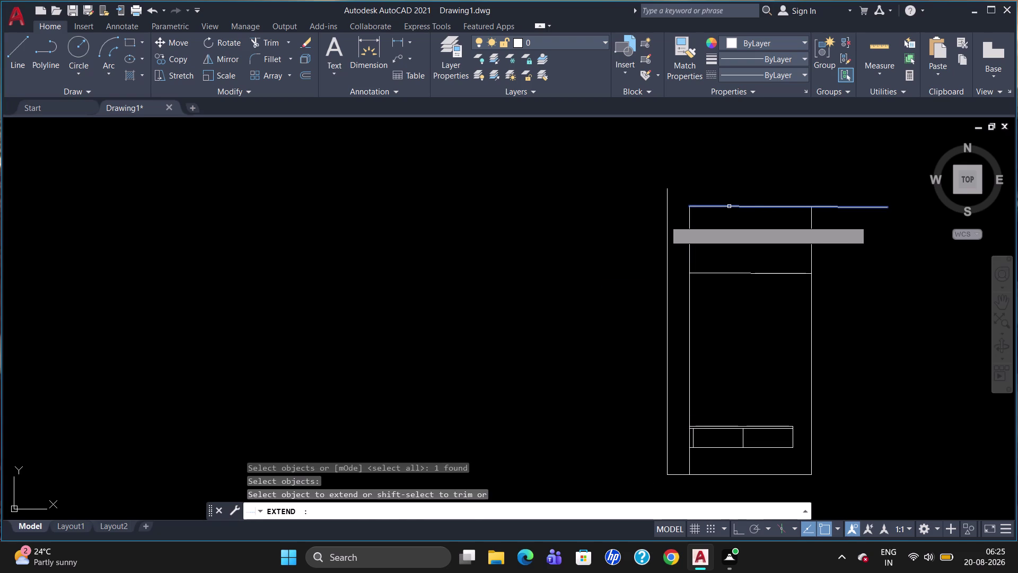
click(670, 209)
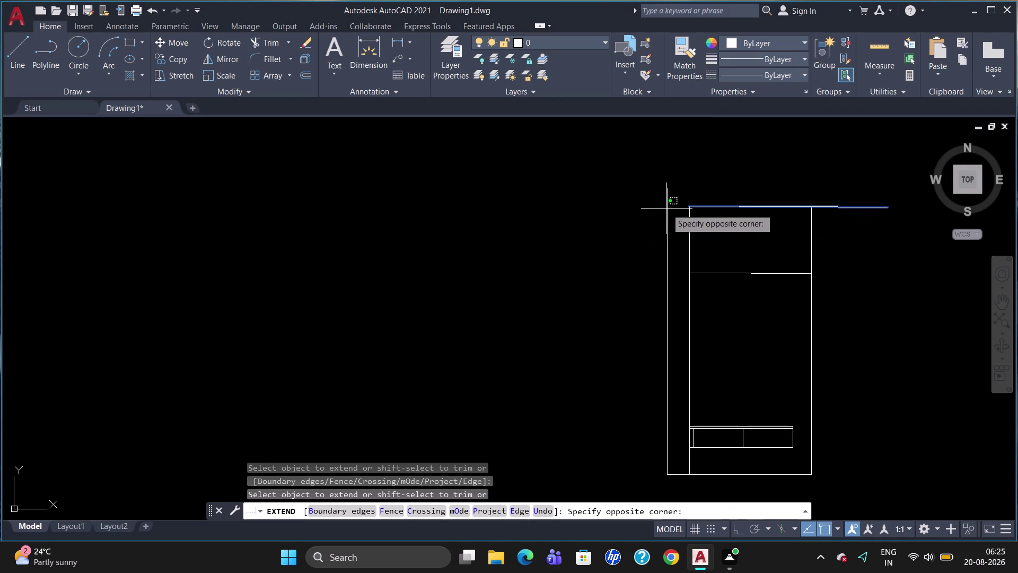
key(Escape)
Extend the top line left to meet the upper outer-left vertical line.
text(ex)
key(Return)
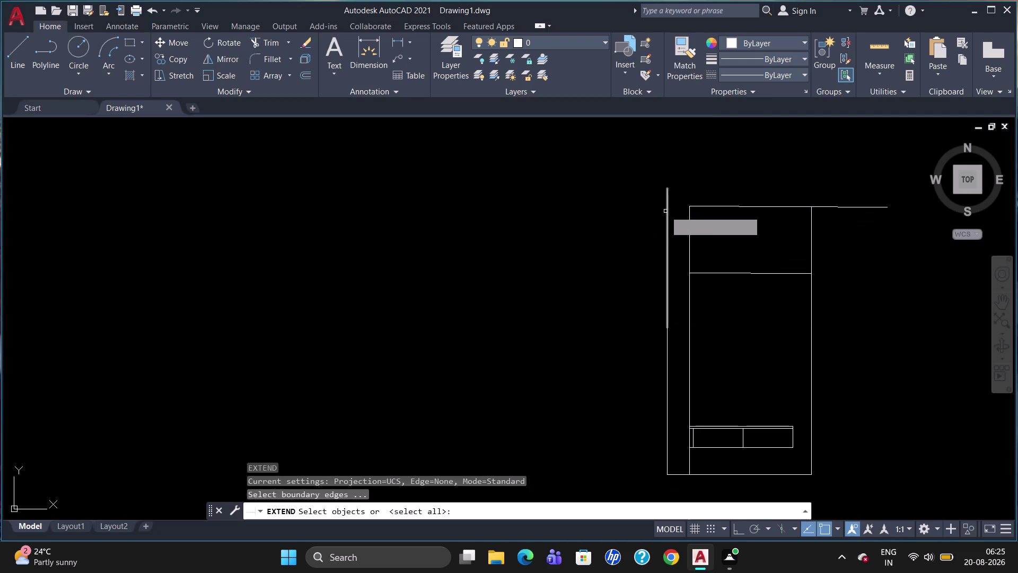
click(668, 212)
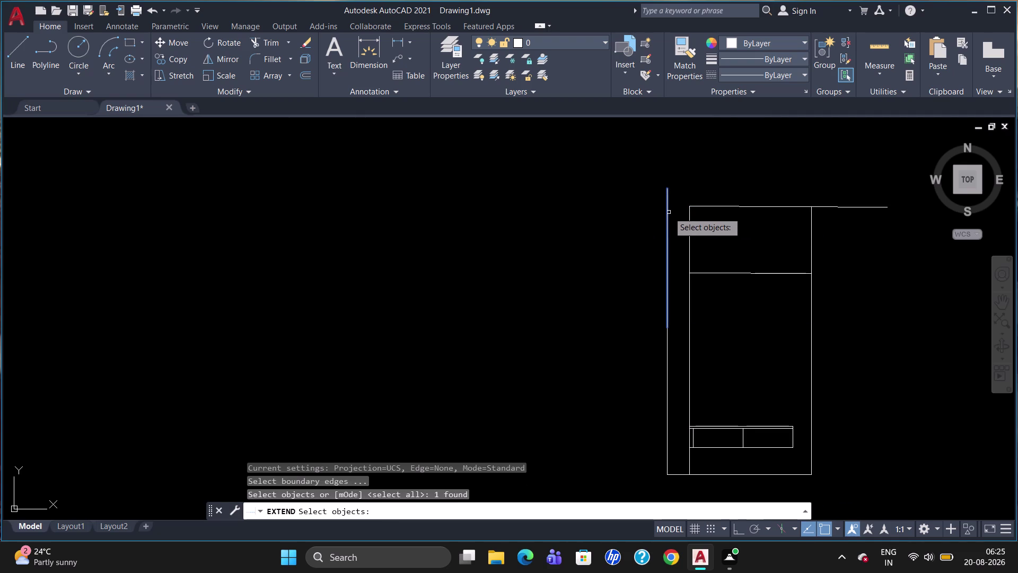
key(Return)
click(711, 205)
key(Escape)
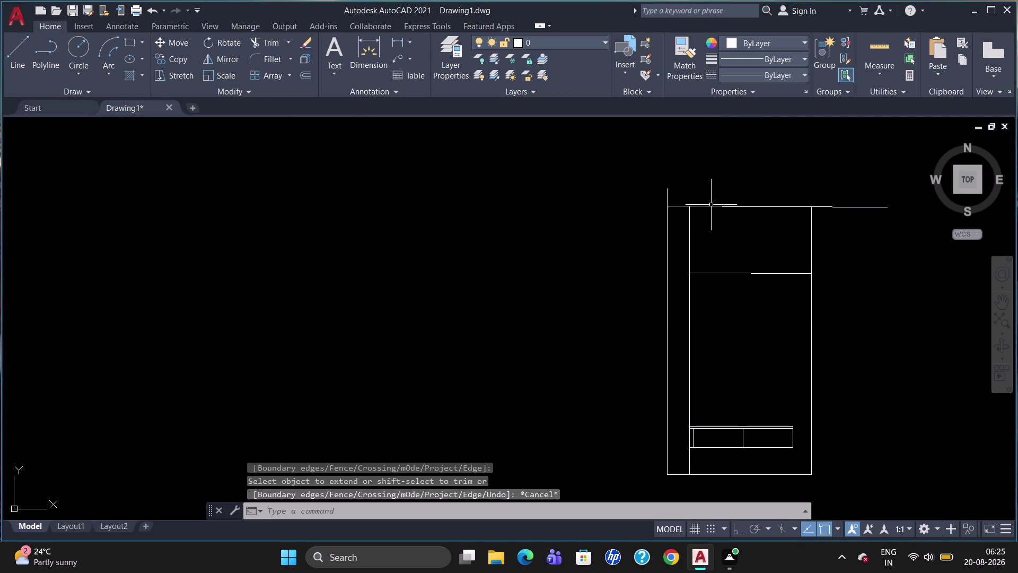
text(tr)
key(Return)
Trim the line overshoots at the top of the outline.
key(Return)
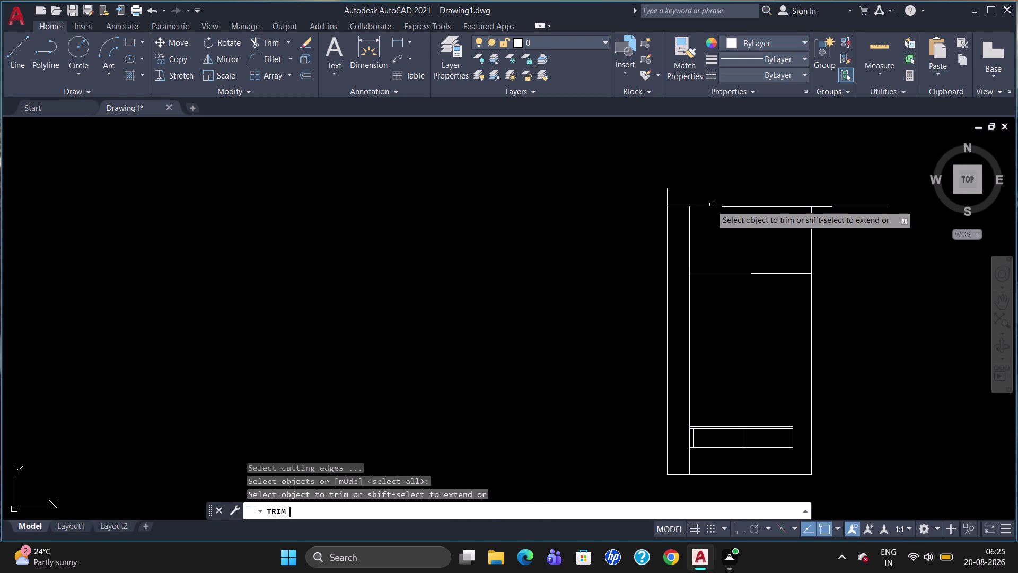
click(667, 197)
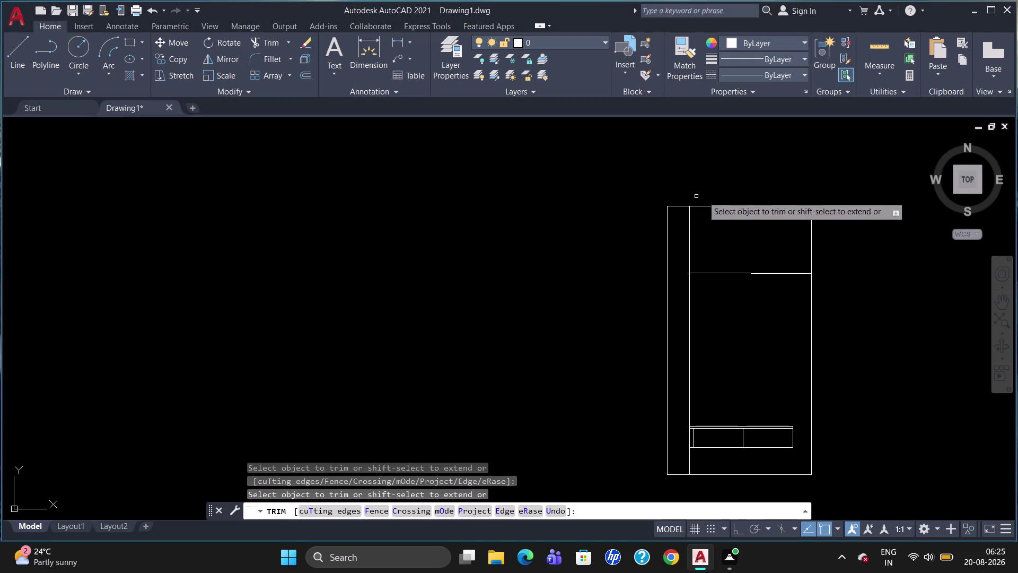
click(850, 204)
click(848, 211)
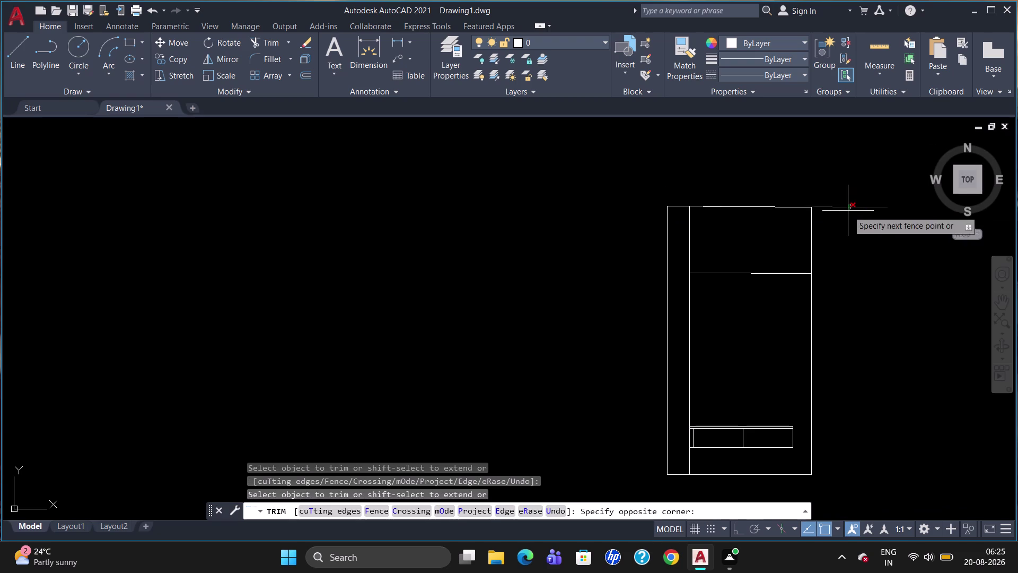
key(Escape)
Delete the existing top horizontal line.
scroll(up, 3)
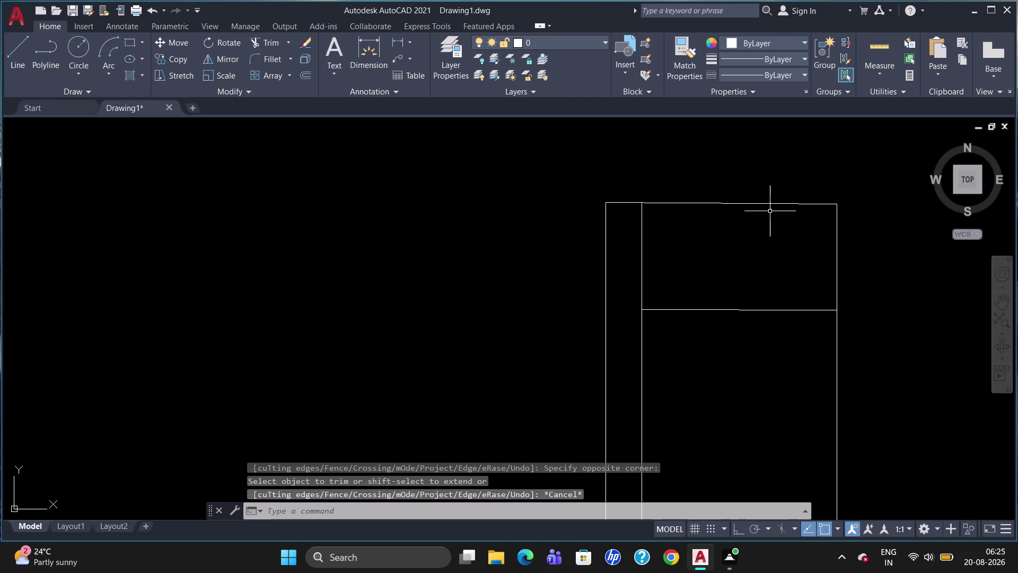
scroll(up, 3)
scroll(up, 3)
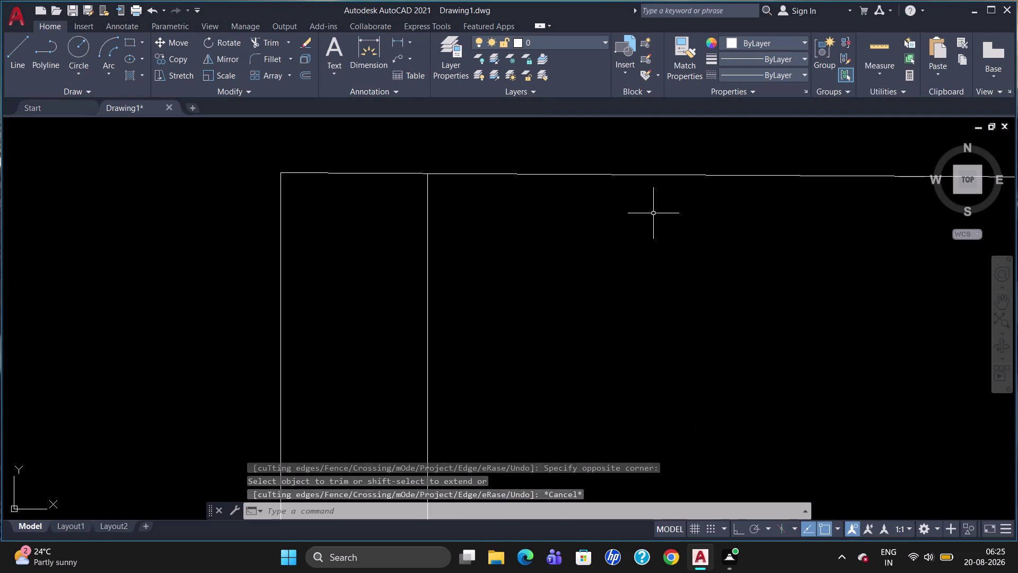
scroll(up, 3)
scroll(down, 3)
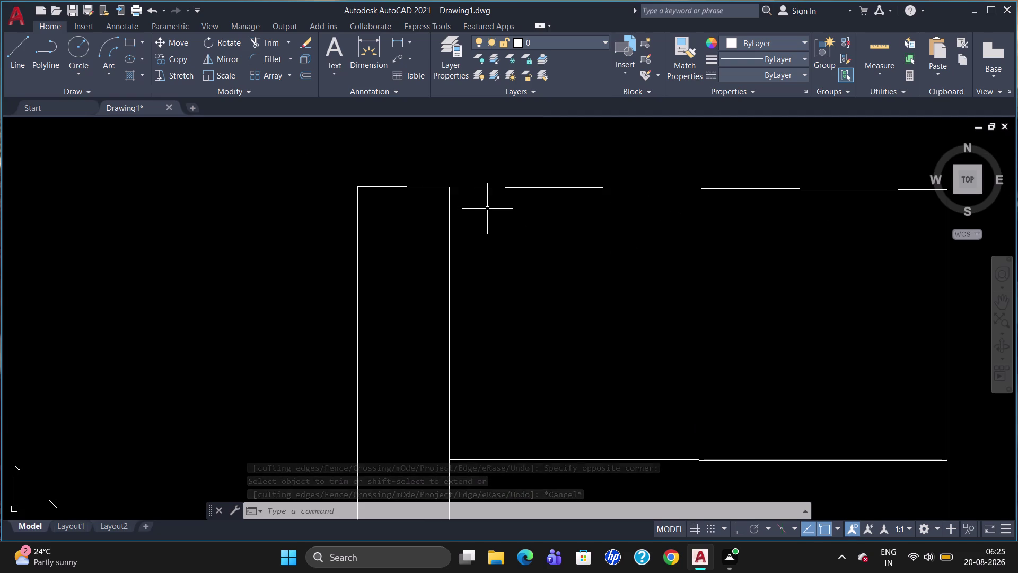
click(586, 187)
key(Delete)
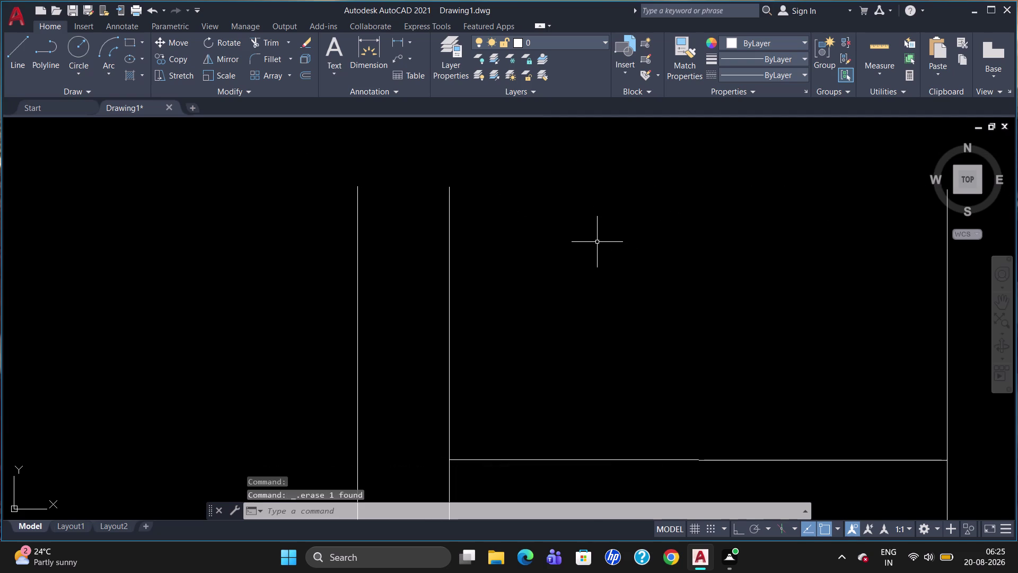
Redraw the top edge line from the right edge to the top-left corner.
scroll(down, 3)
key(l)
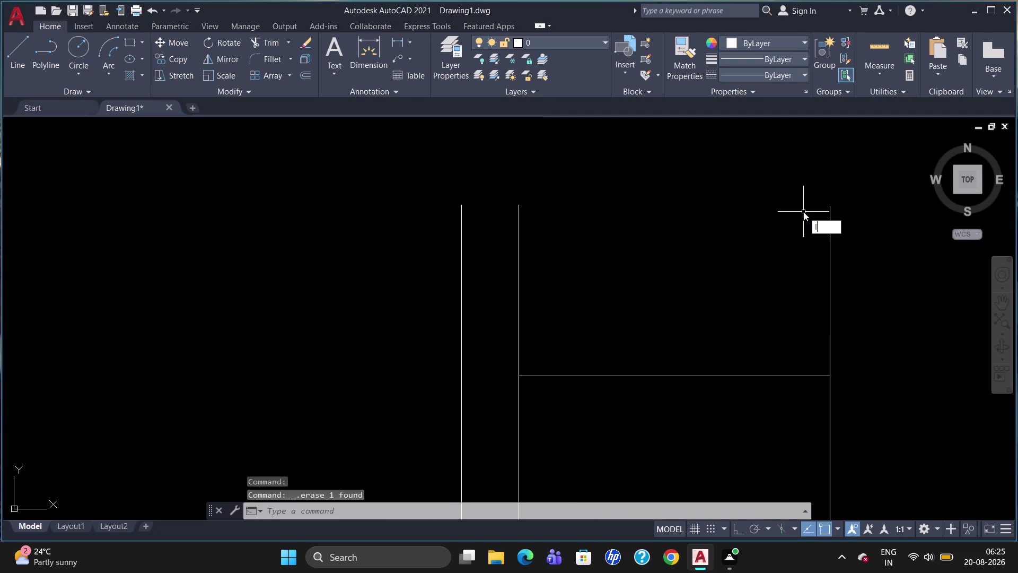
key(Return)
click(834, 204)
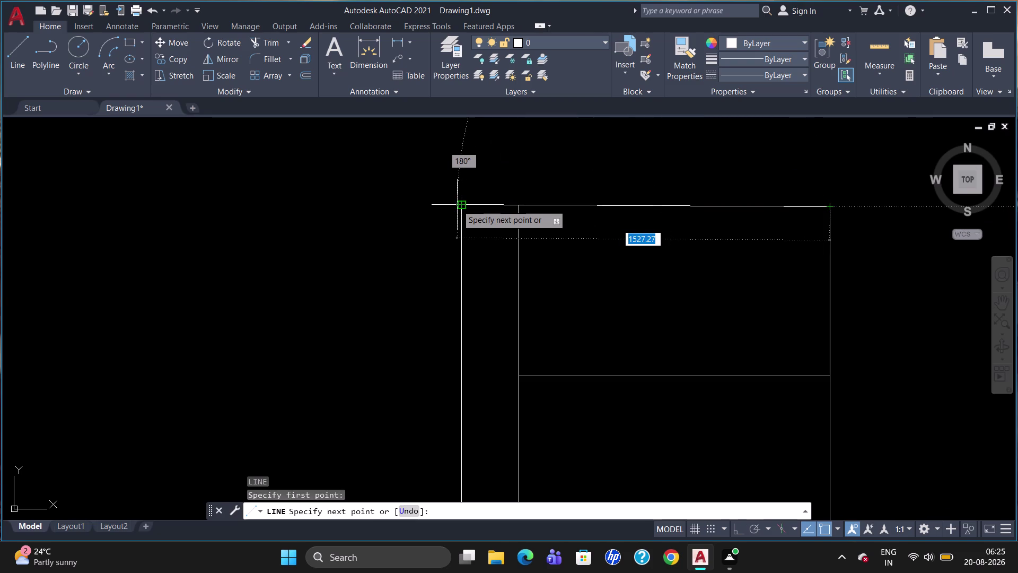
click(457, 205)
key(Escape)
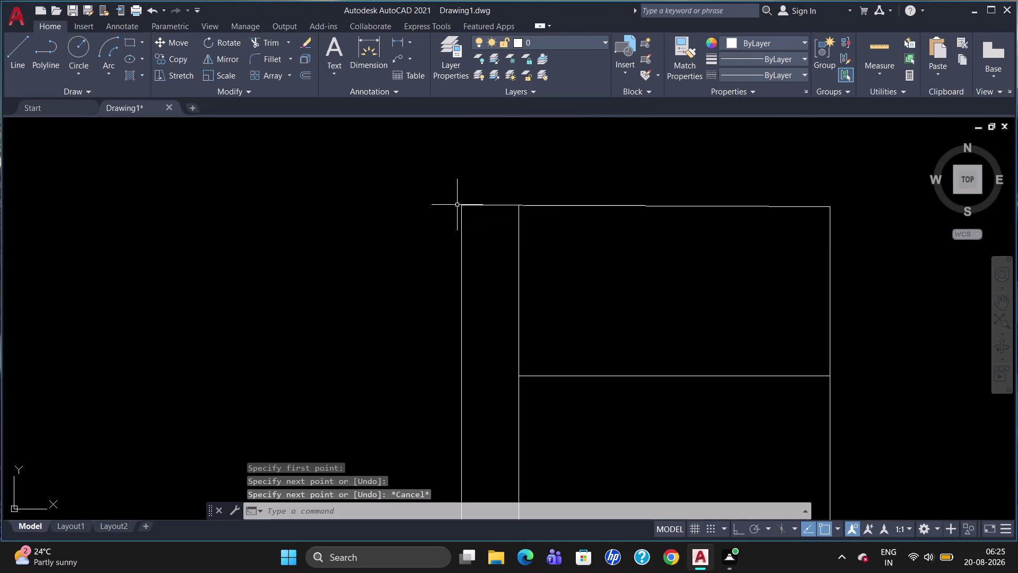
Zoom out to view the whole outline.
scroll(down, 3)
scroll(up, 3)
scroll(down, 3)
scroll(up, 3)
scroll(down, 3)
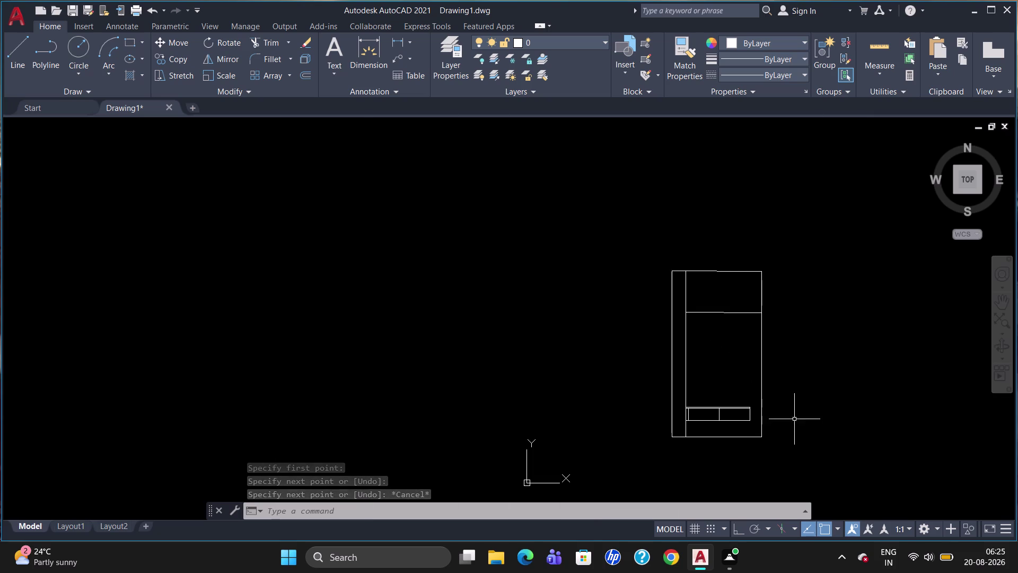
scroll(up, 3)
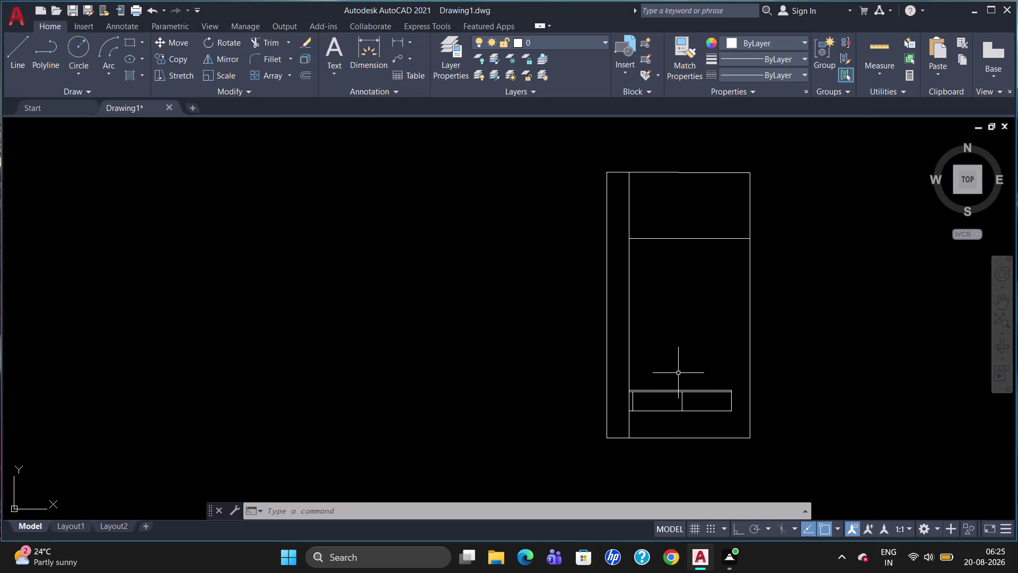
text(dli)
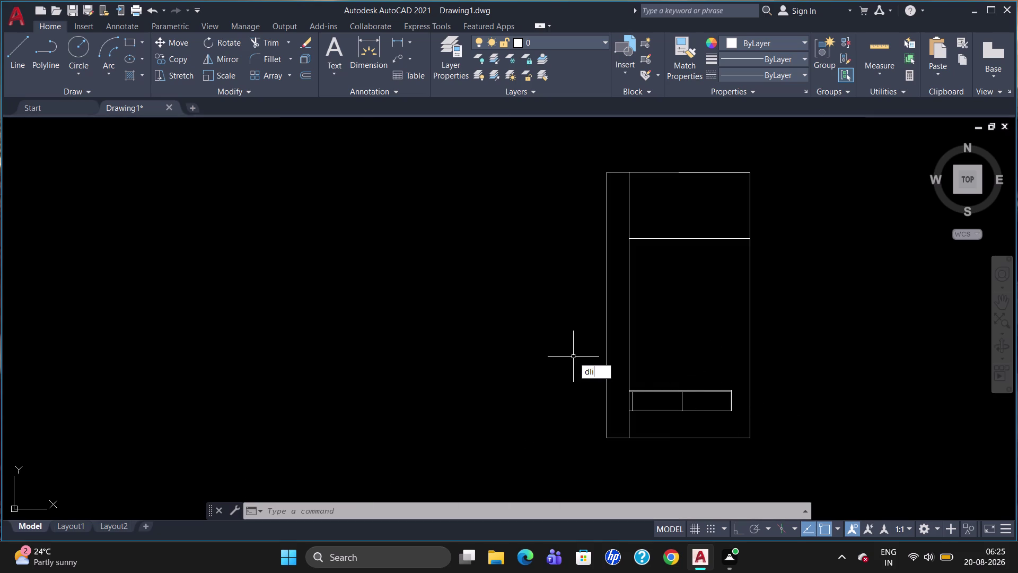
key(Return)
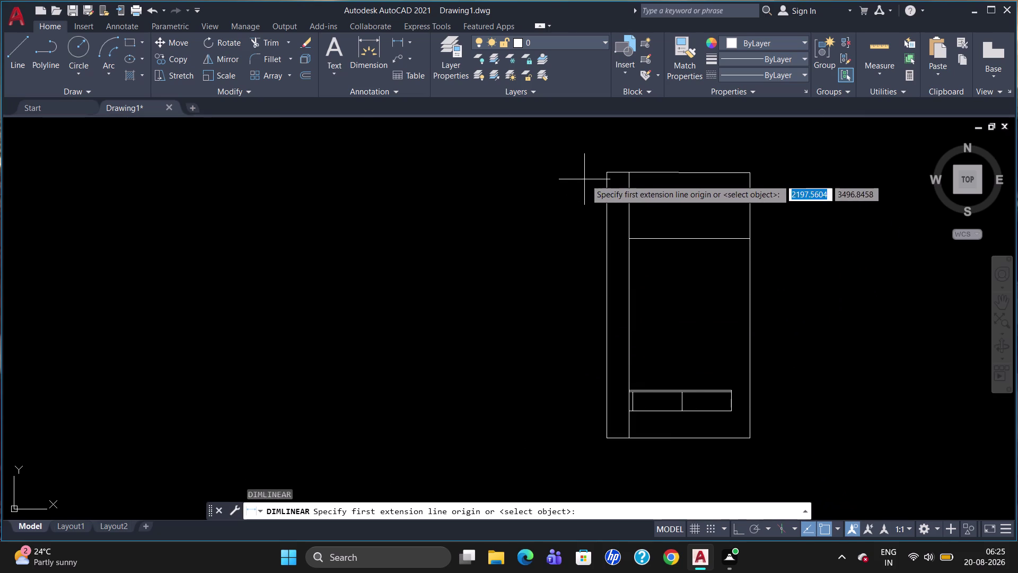
click(609, 177)
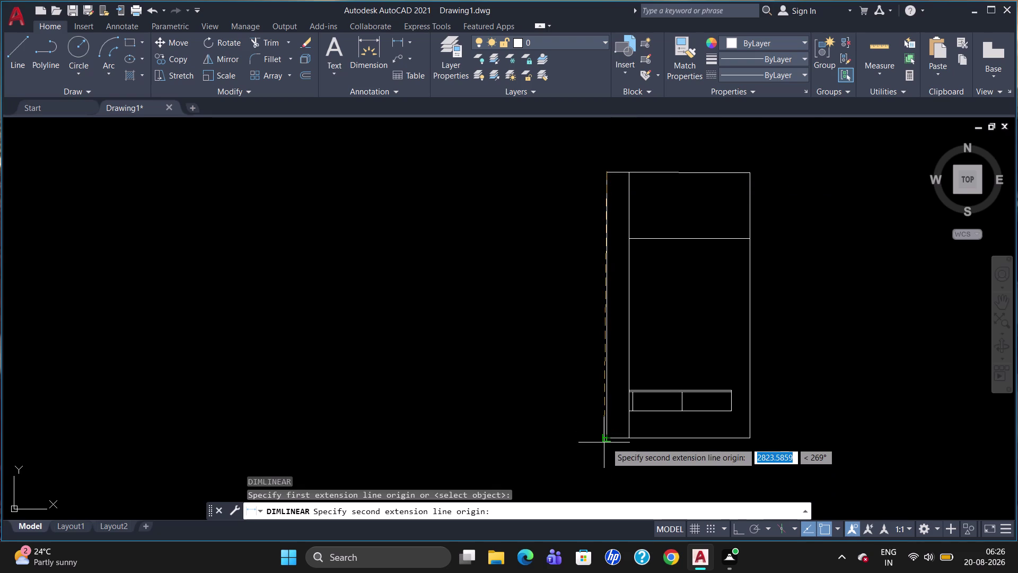
click(607, 442)
click(588, 446)
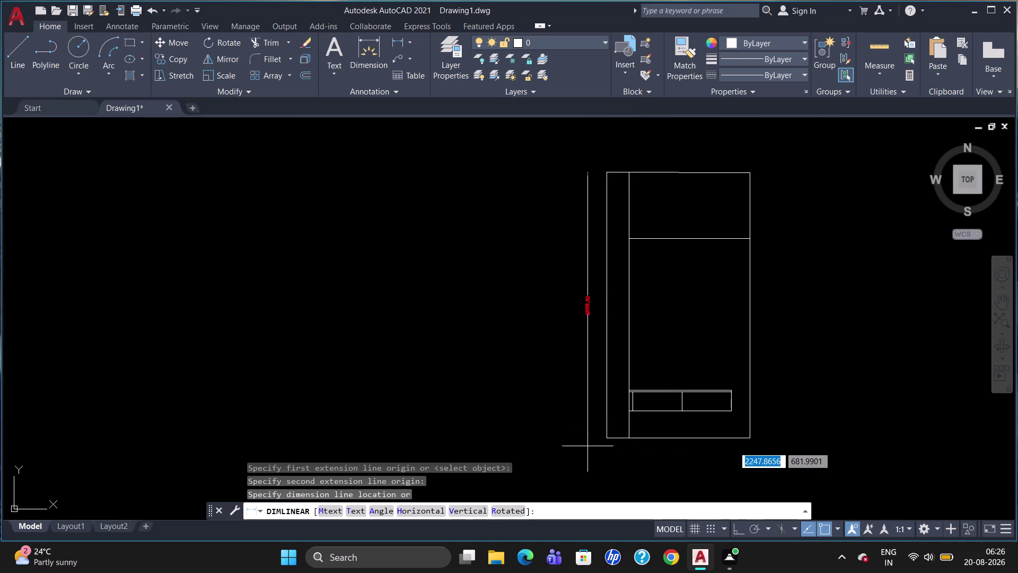
scroll(up, 3)
click(588, 313)
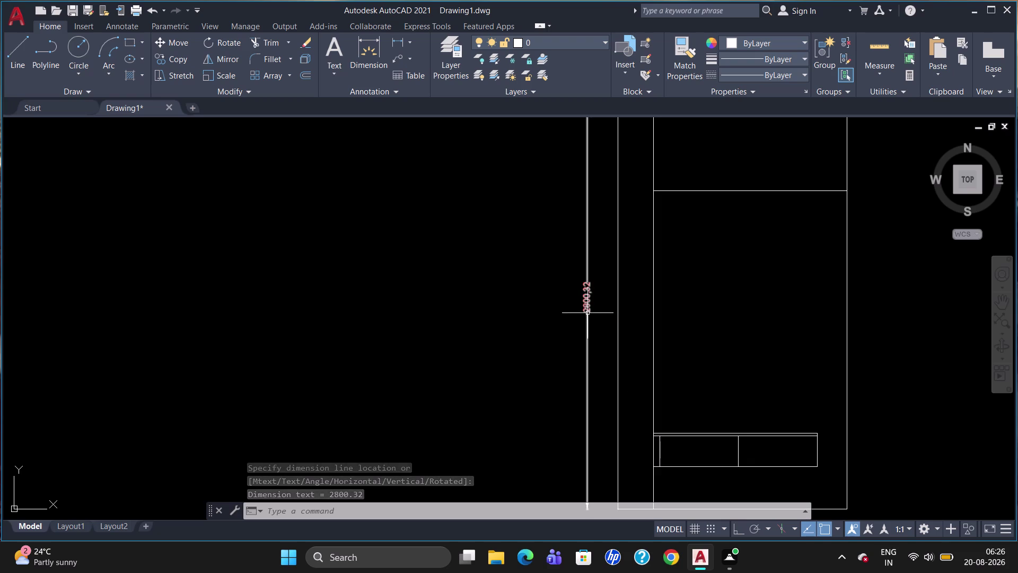
key(Delete)
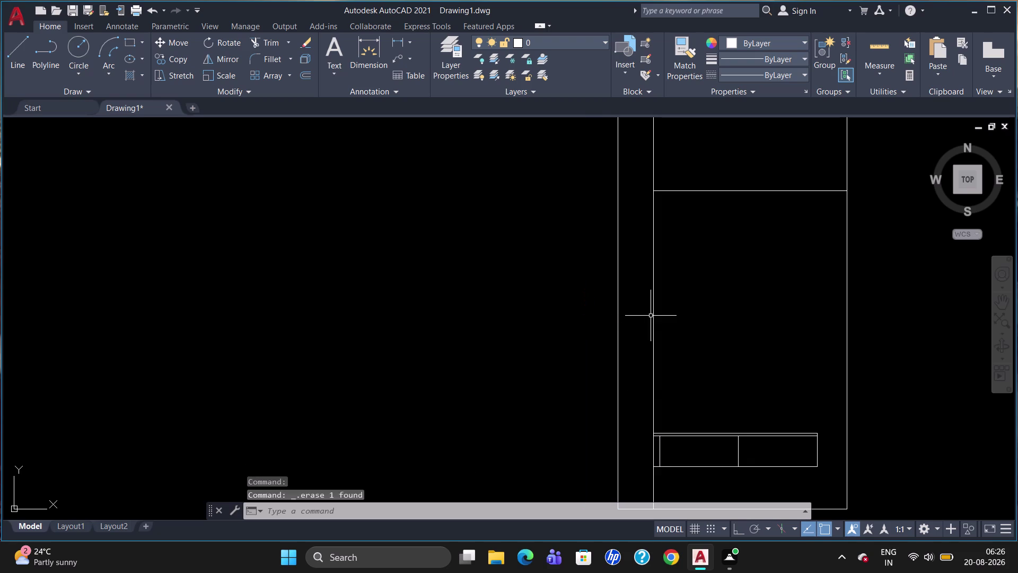
scroll(down, 3)
text(d)
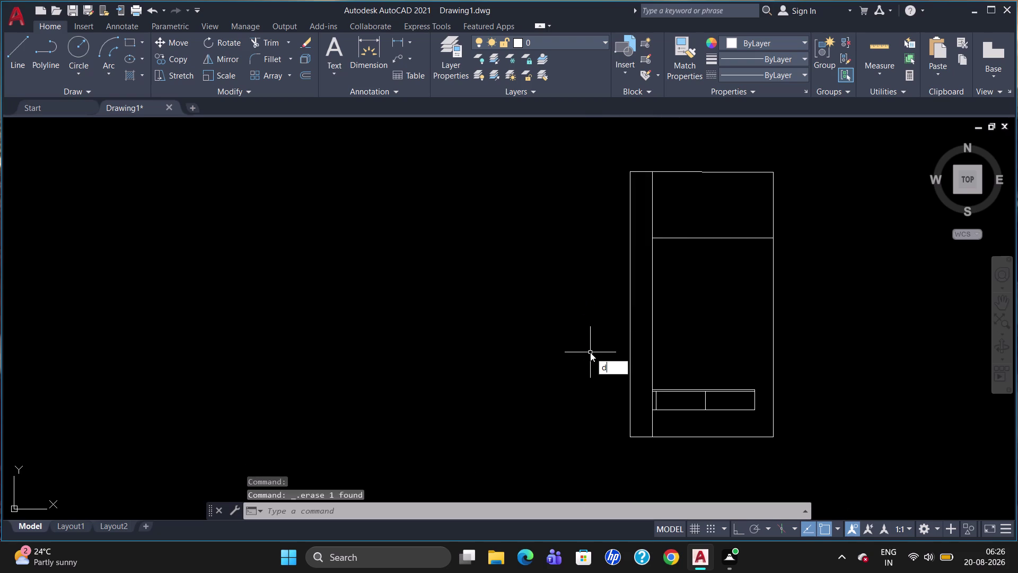
text(li)
key(Return)
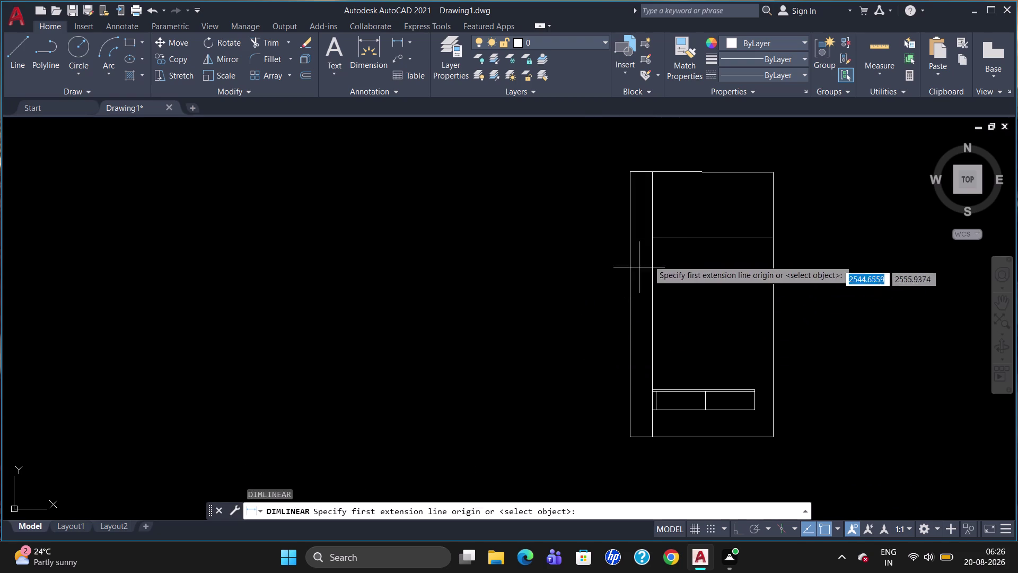
click(651, 240)
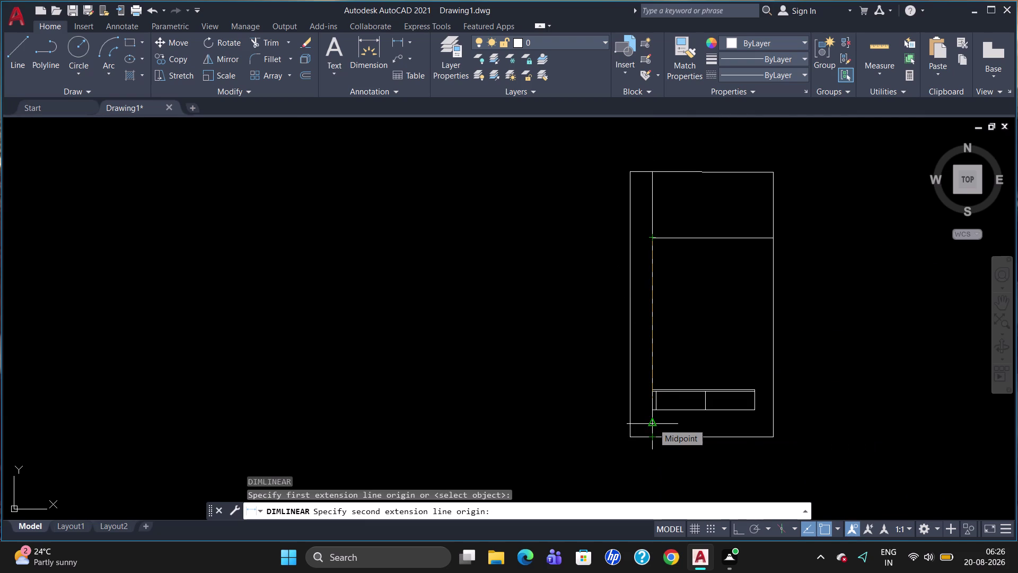
click(656, 434)
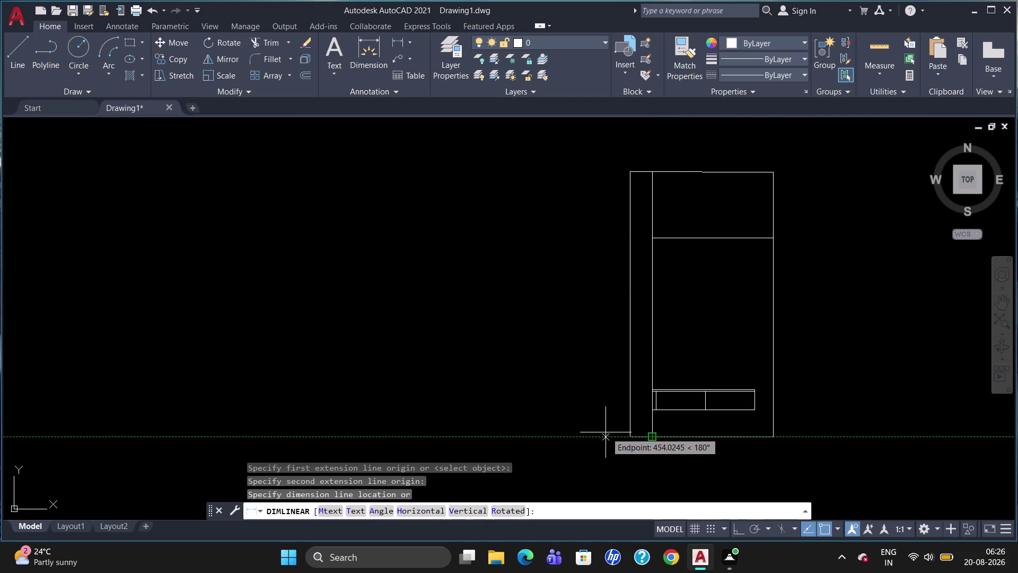
click(605, 431)
scroll(up, 3)
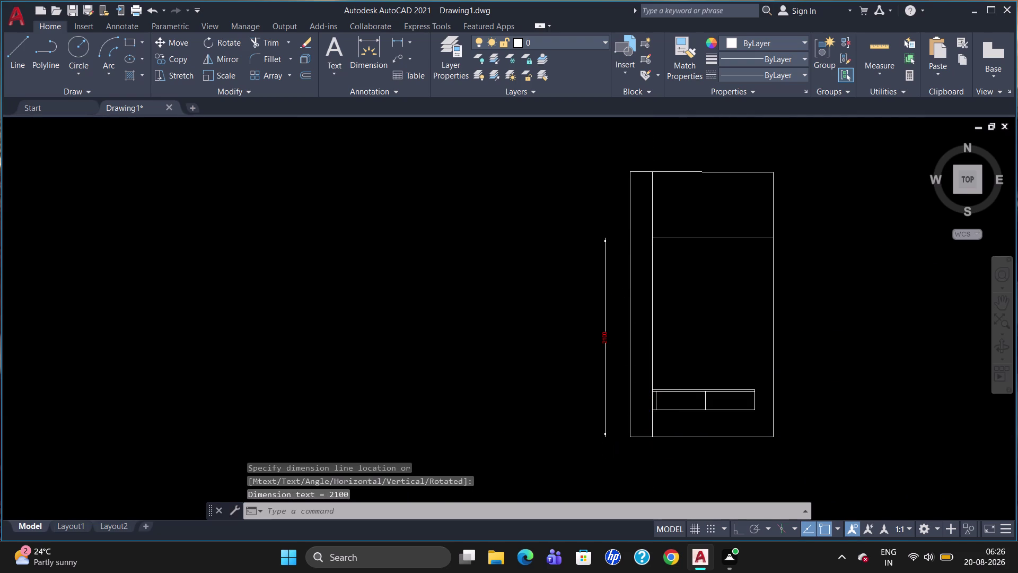
click(607, 393)
key(Delete)
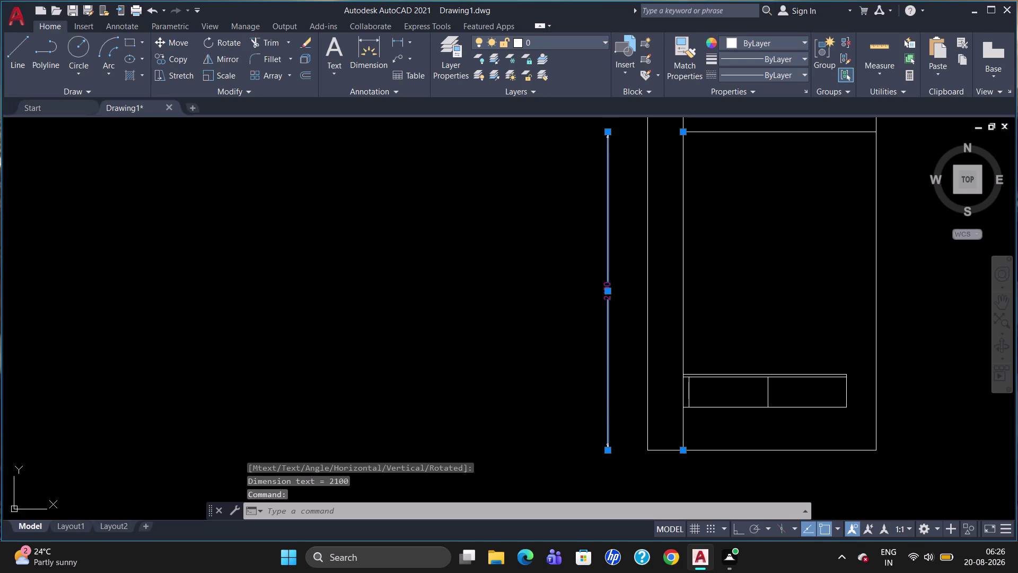
scroll(down, 3)
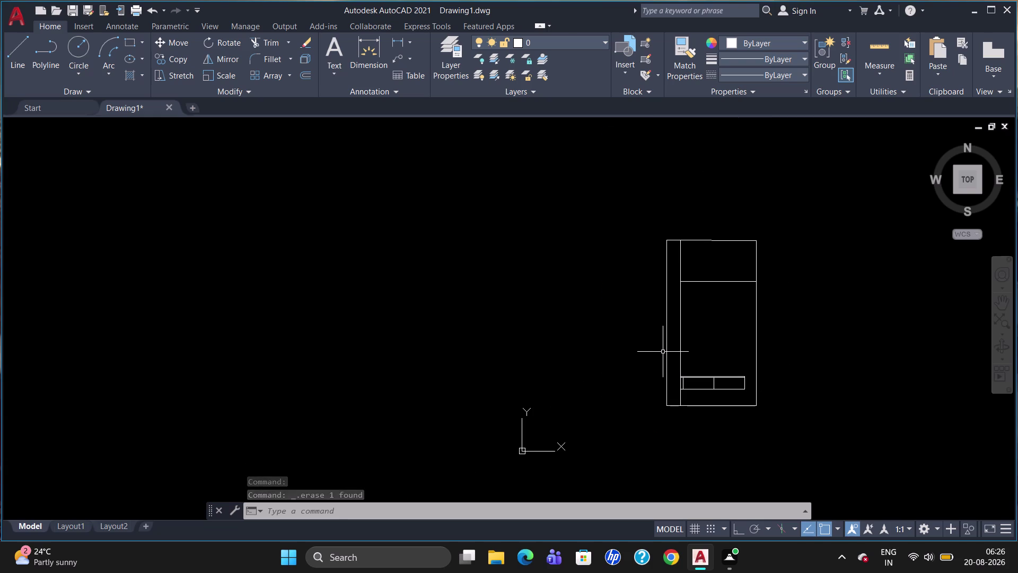
scroll(up, 3)
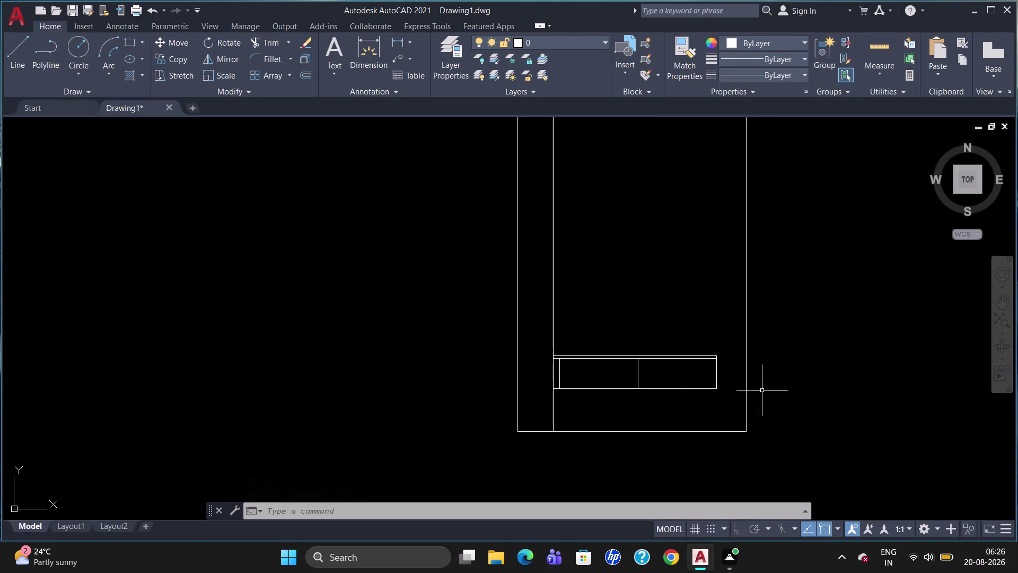
Dimension the compartment bottom width with DIMLINEAR, showing 1080.
text(d)
text(li)
key(Return)
scroll(up, 3)
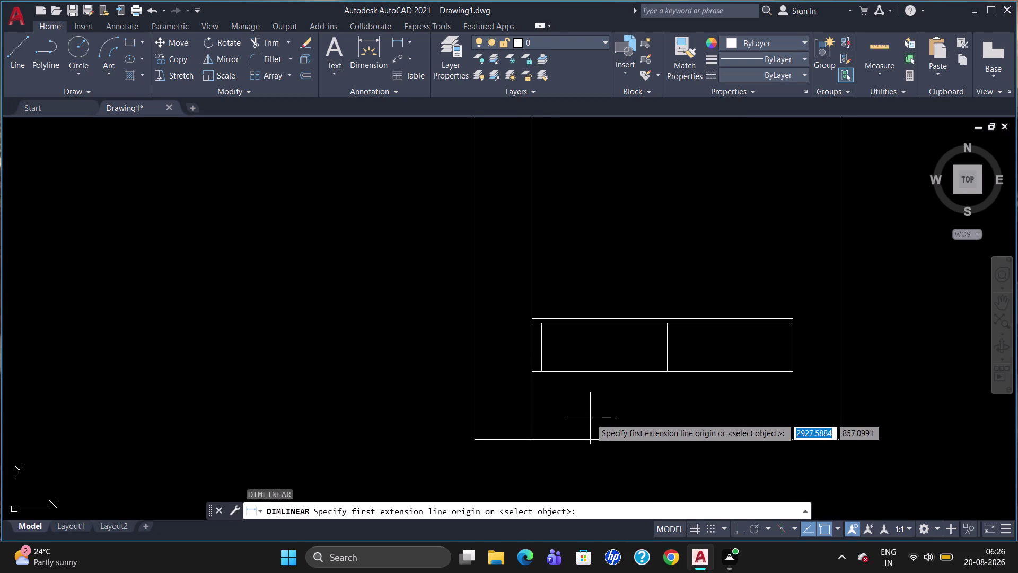
click(530, 371)
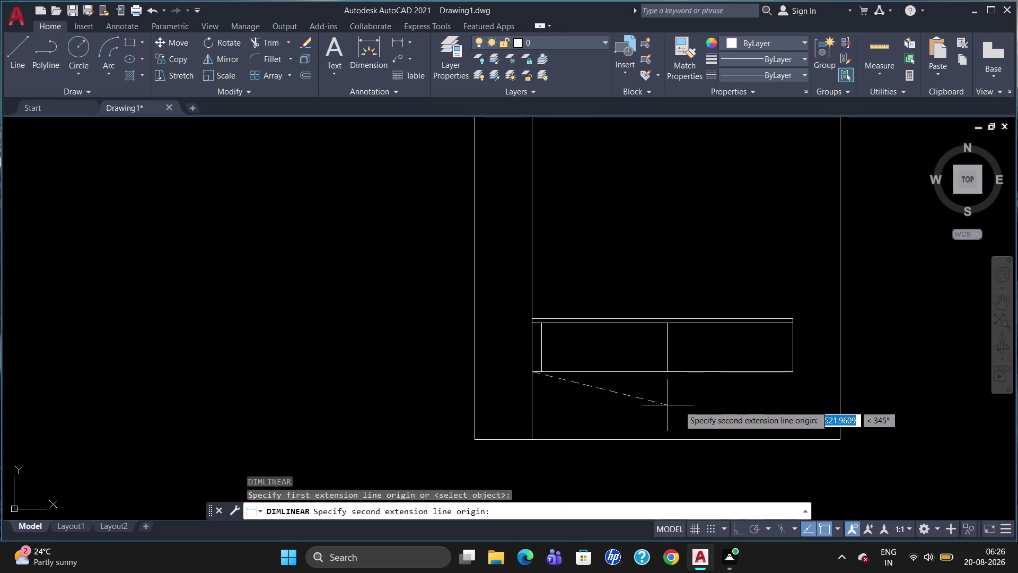
click(792, 373)
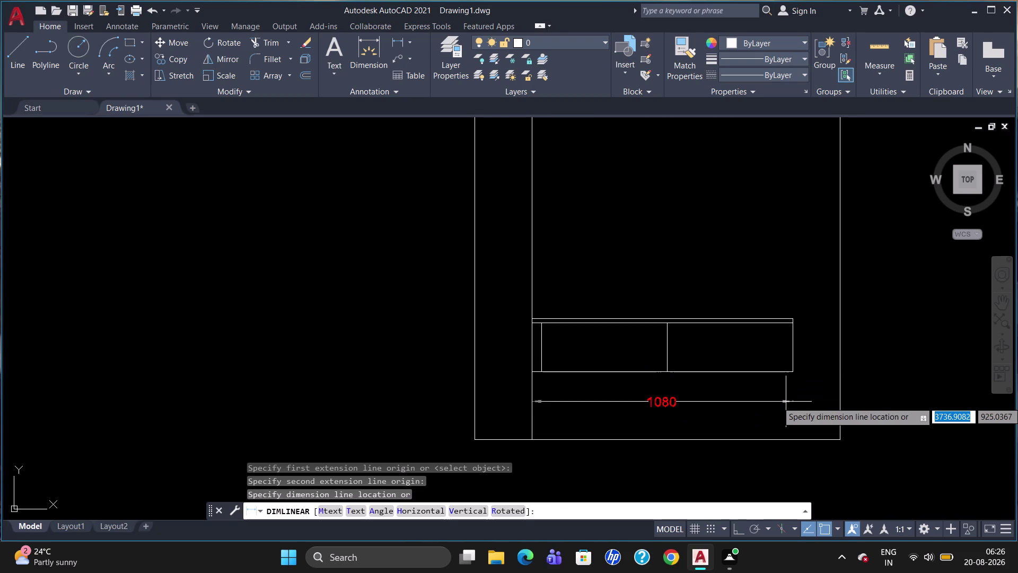
click(786, 401)
Select and erase the 1080 dimension.
click(681, 405)
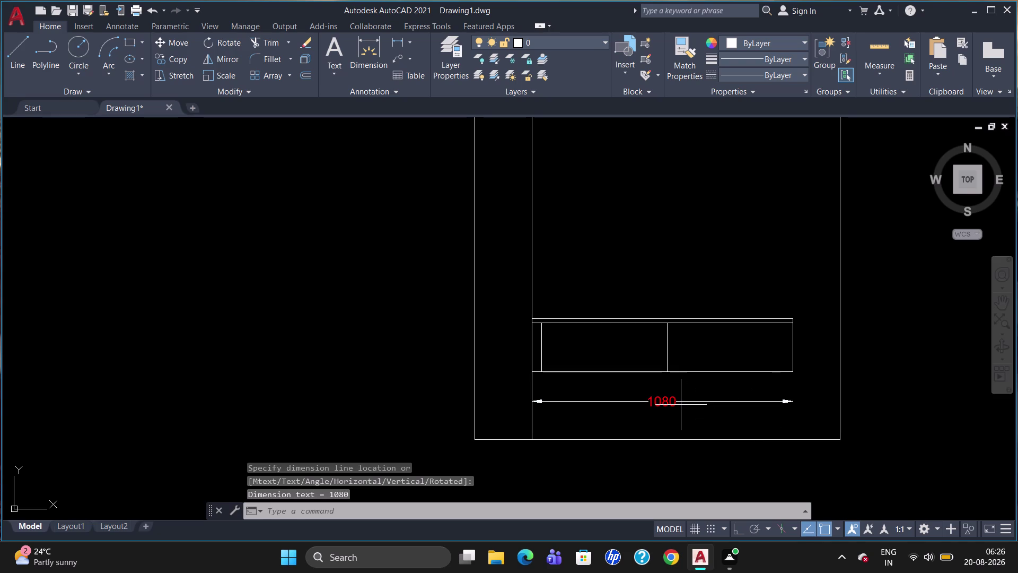
click(662, 404)
key(Escape)
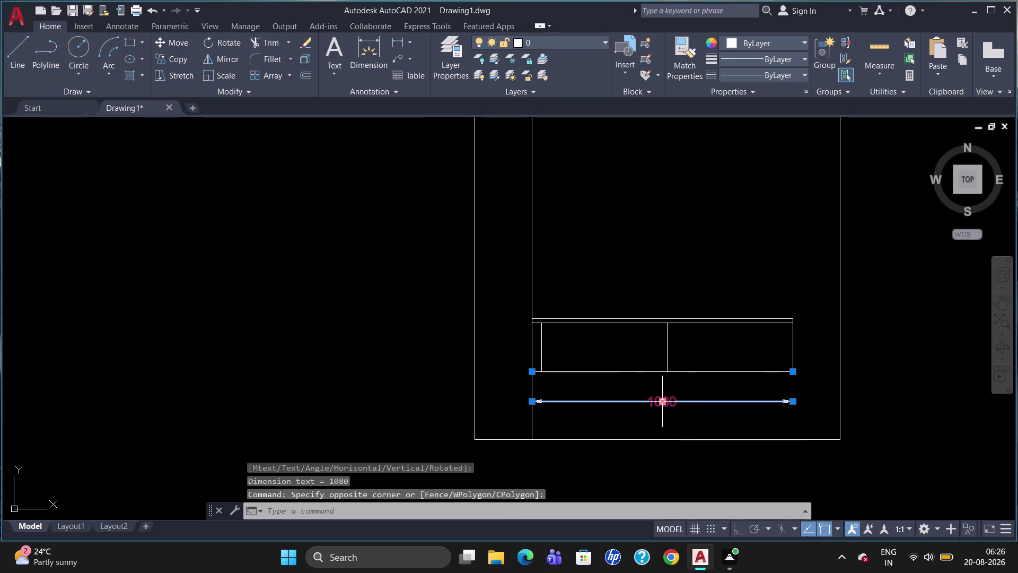
key(Escape)
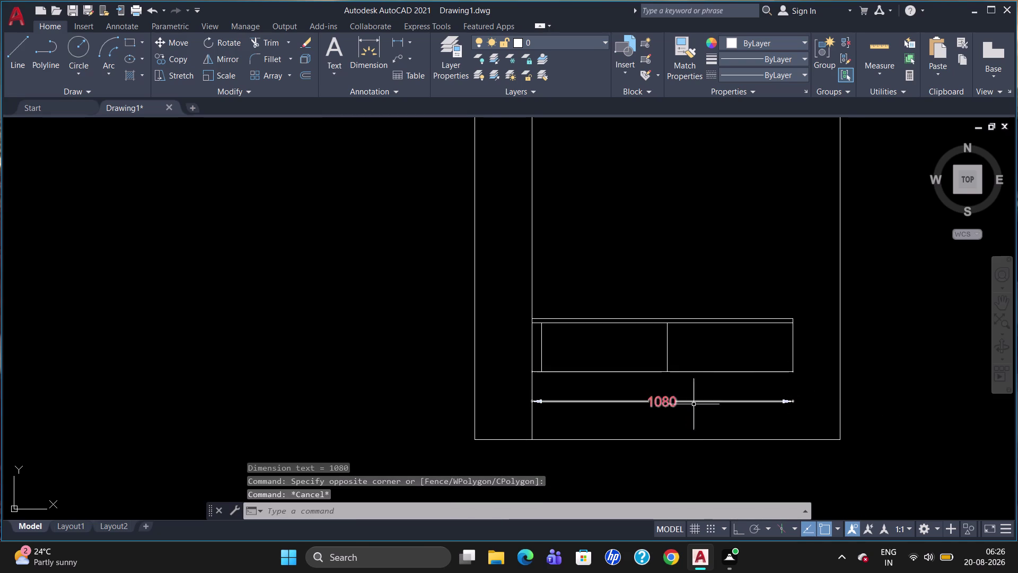
click(673, 403)
key(Delete)
Delete the outline's right vertical edge line.
scroll(down, 3)
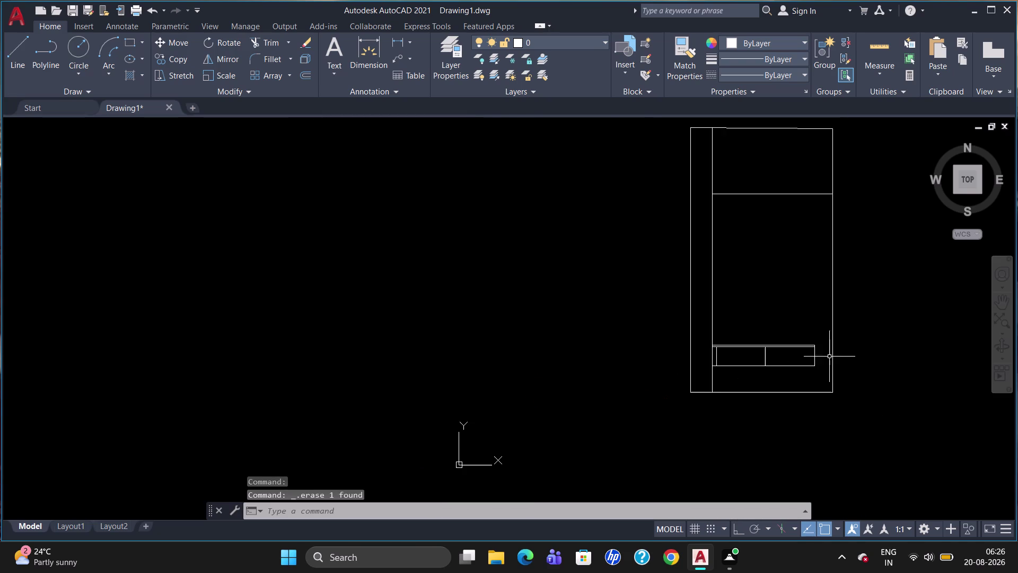
click(832, 320)
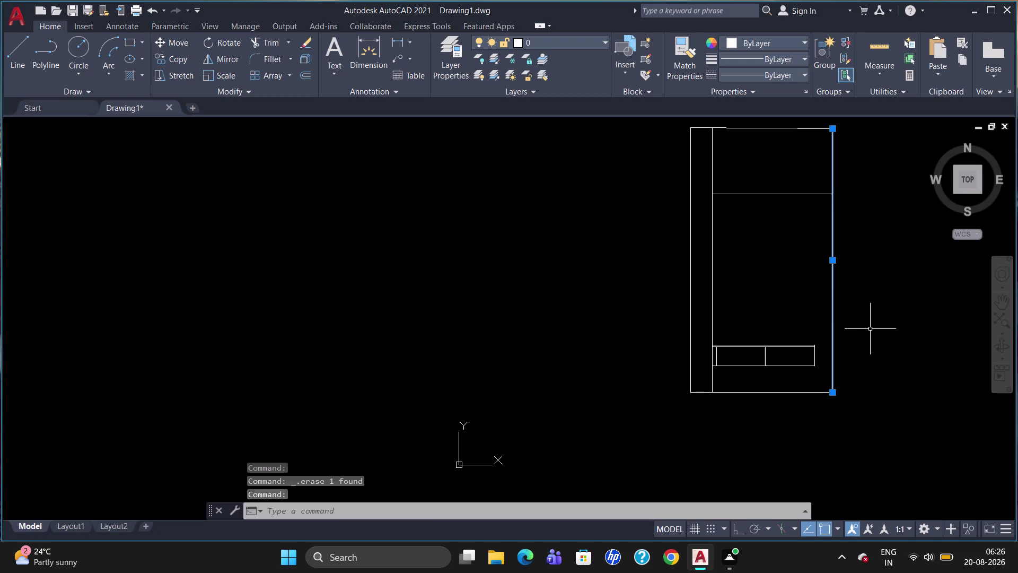
key(Delete)
key(l)
key(Return)
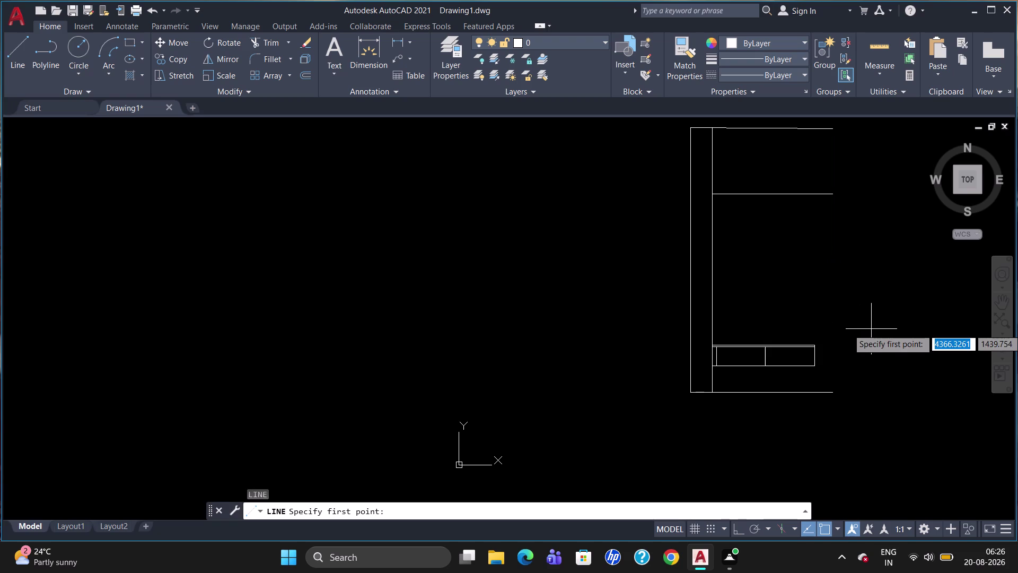
Start a line tracked 430 units out from a reference point near the outline.
text(tk)
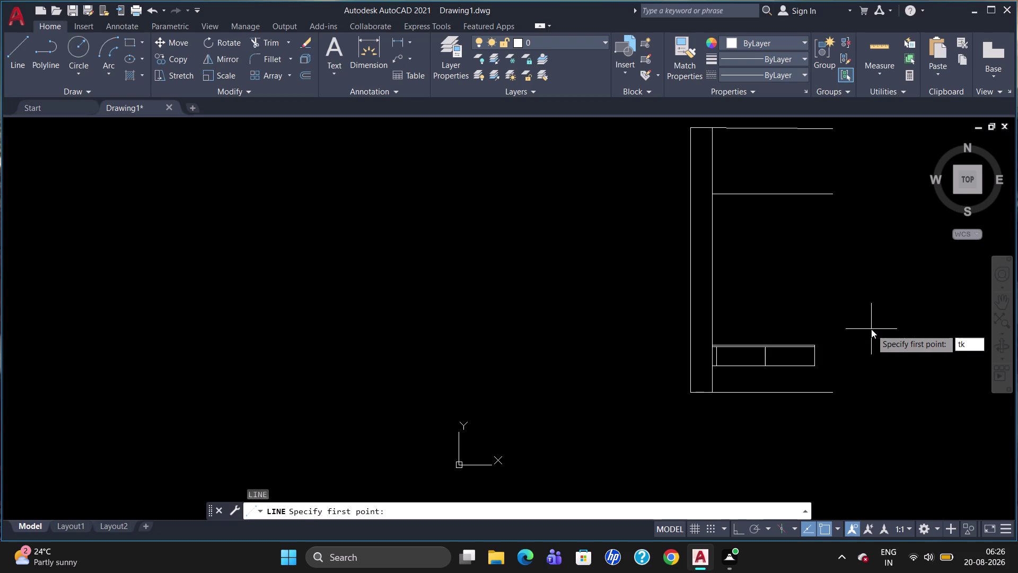
key(Return)
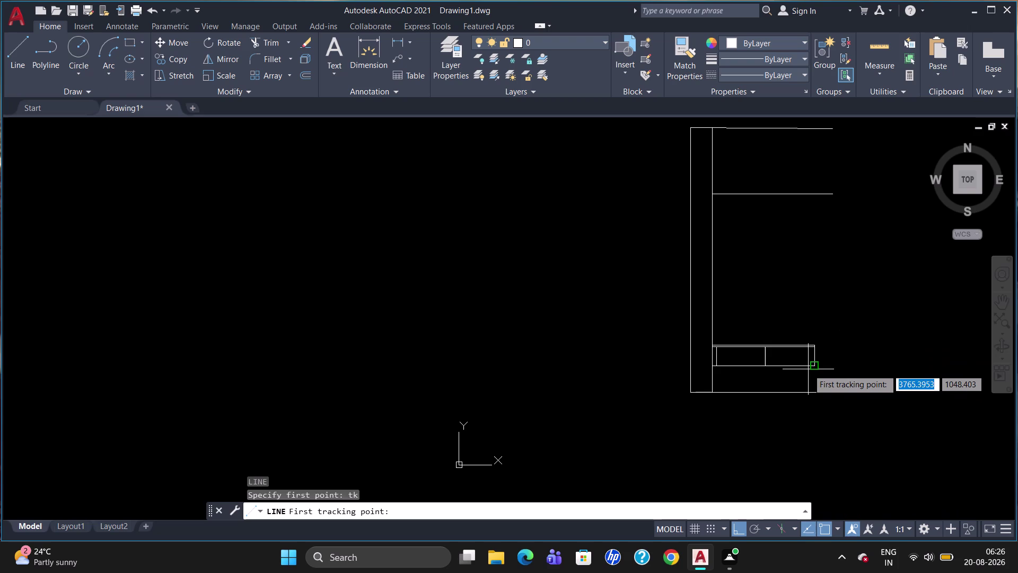
click(811, 368)
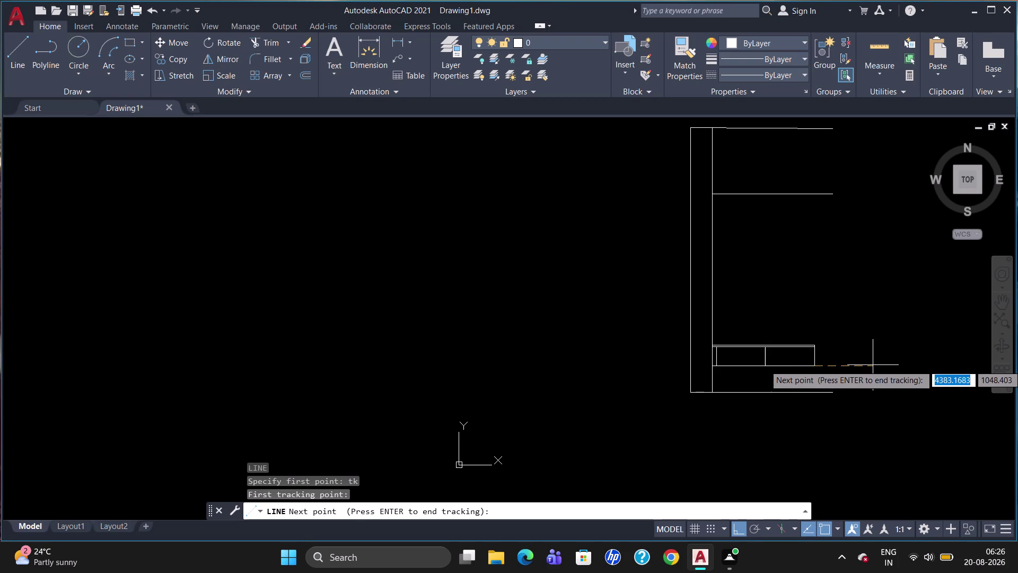
key(4)
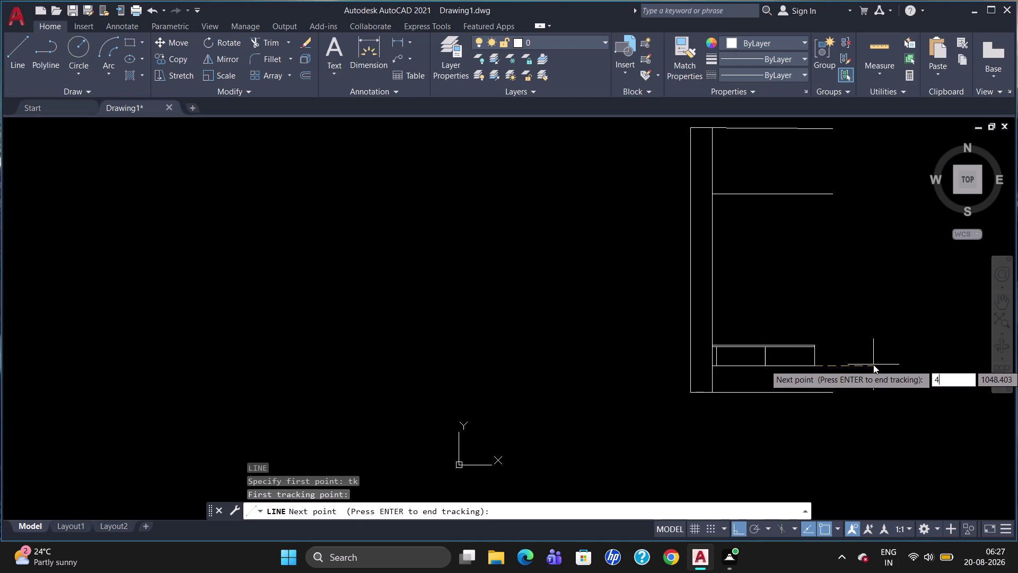
text(30)
key(Return)
key(Return)
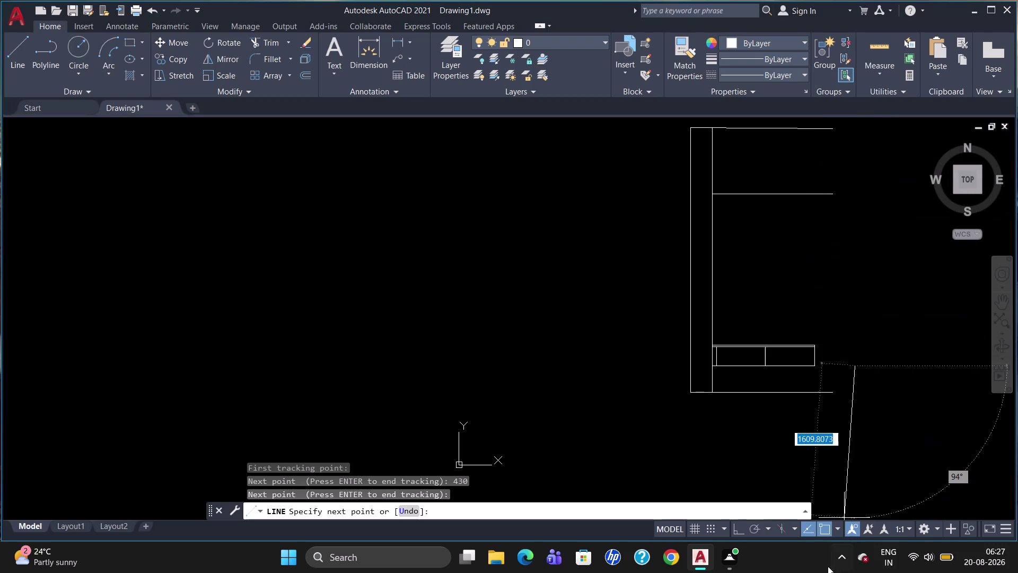
With Ortho on, draw the line straight up to near the outline's top.
click(732, 527)
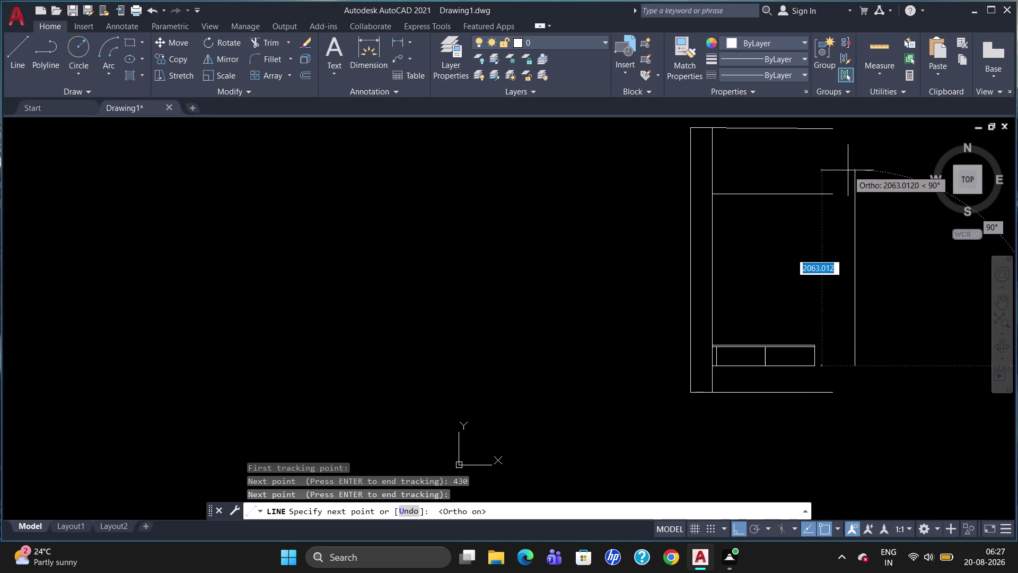
click(841, 117)
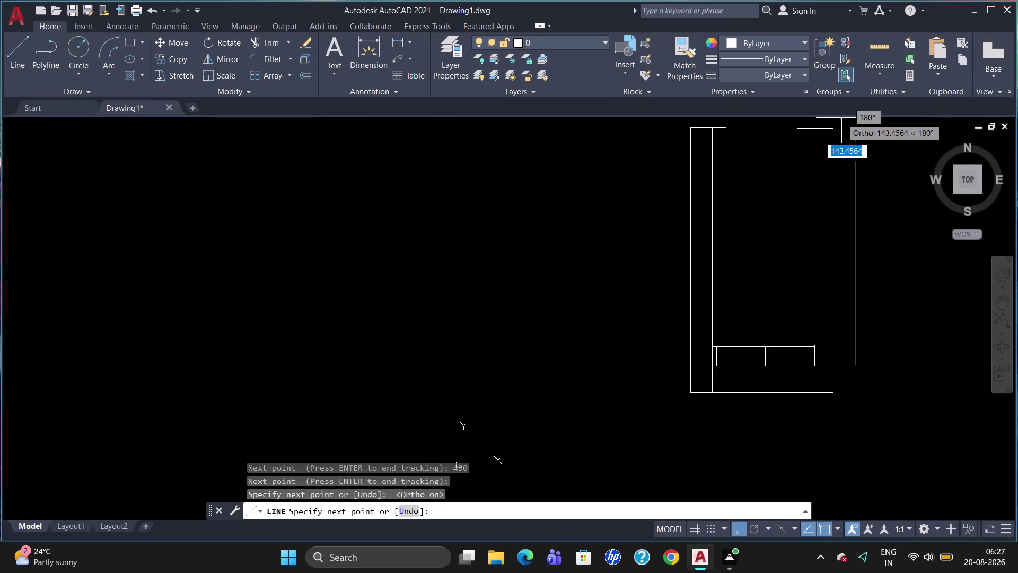
key(Escape)
scroll(down, 3)
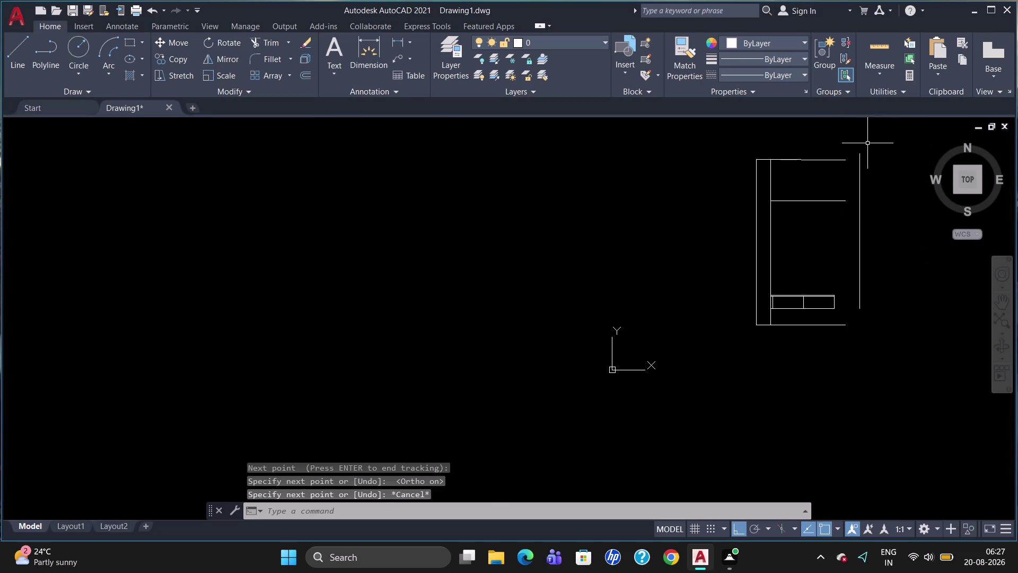
scroll(up, 3)
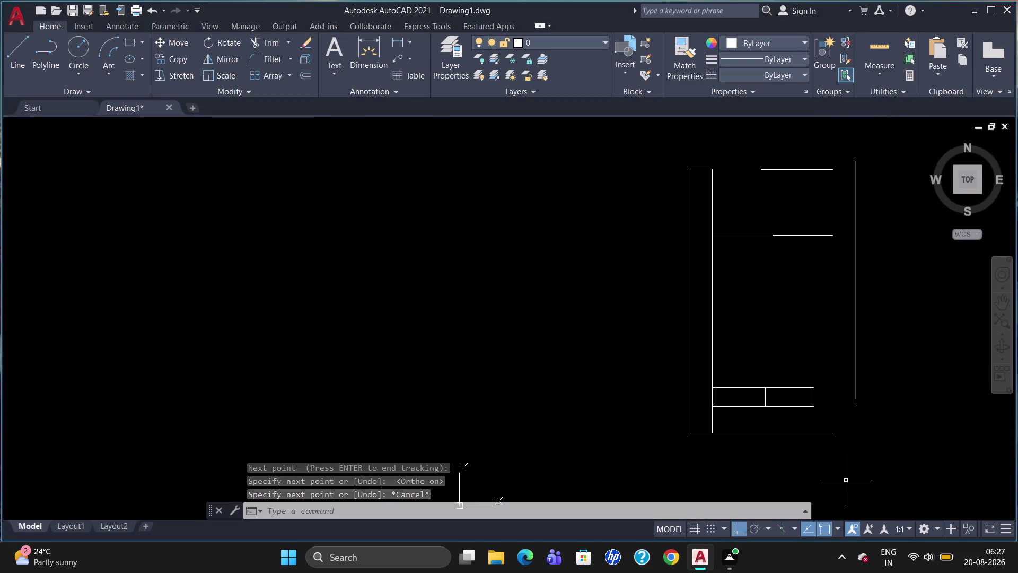
key(l)
key(Return)
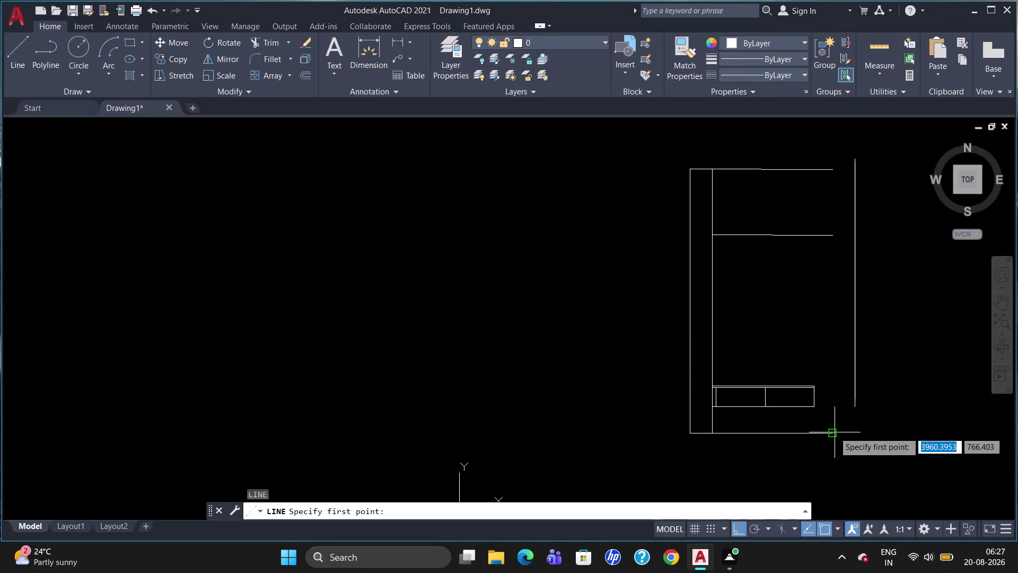
After two false starts, lengthen the bottom edge rightward from the bottom-right corner.
click(835, 434)
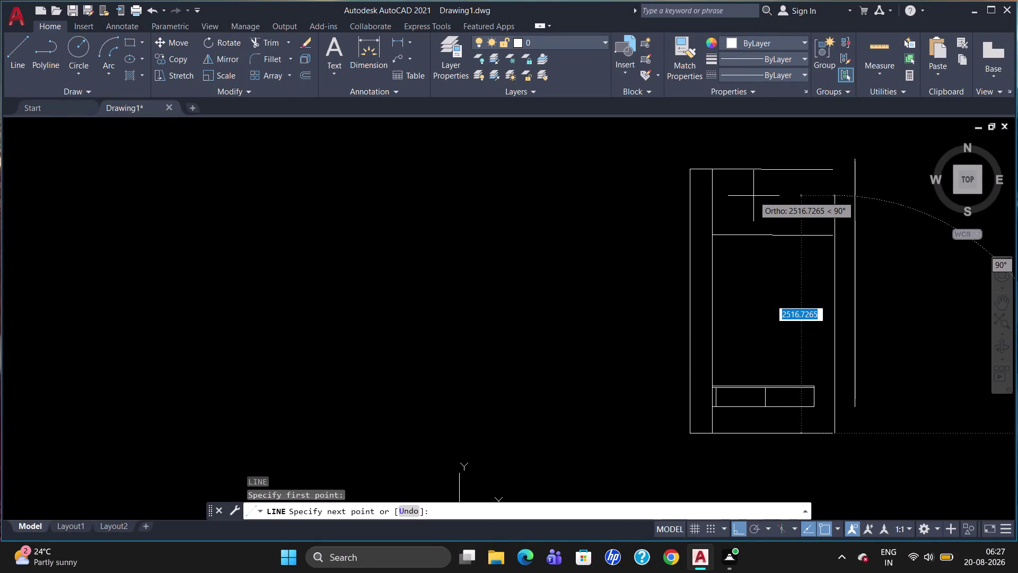
key(Escape)
key(l)
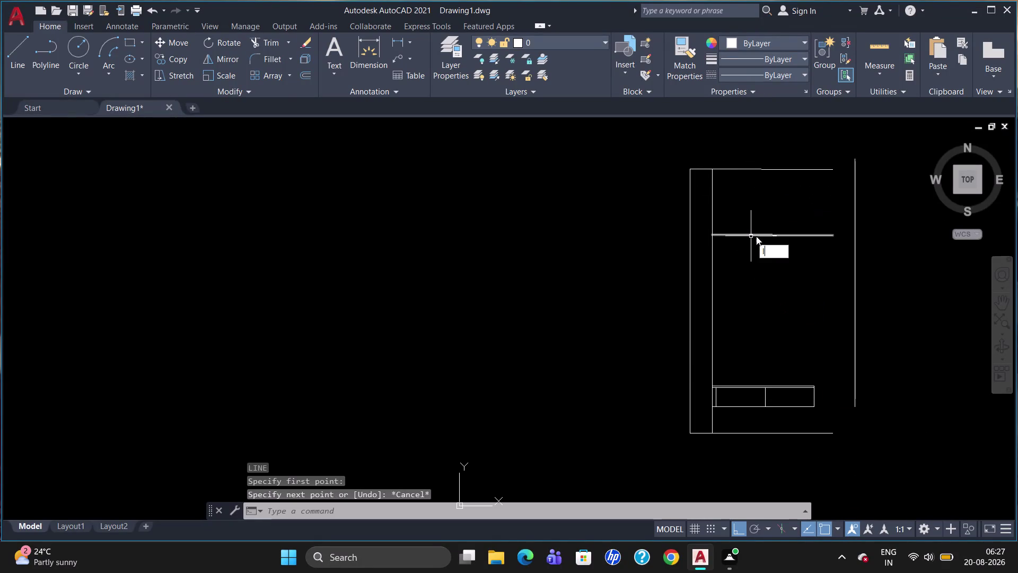
key(Return)
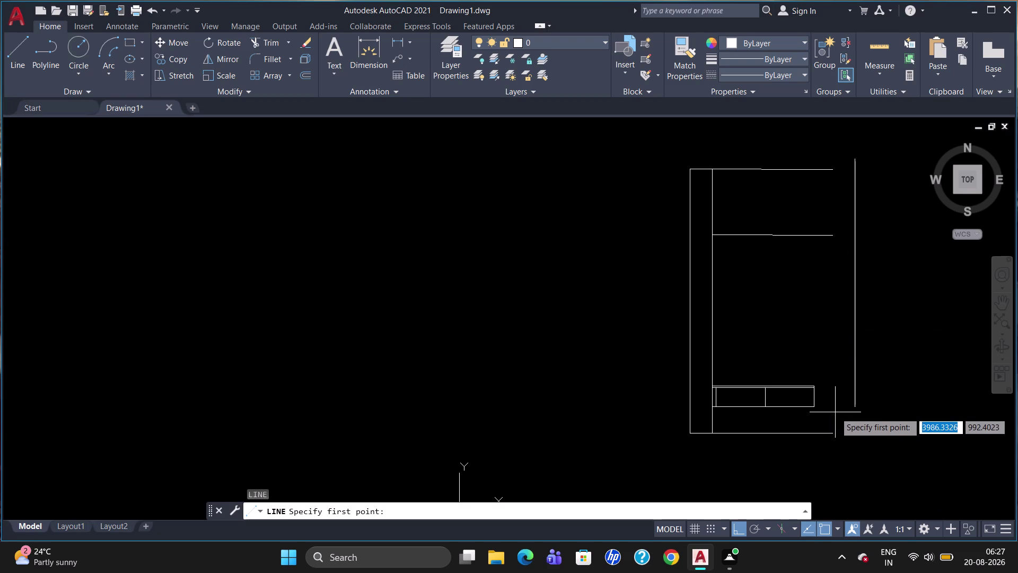
drag(820, 421, 817, 415)
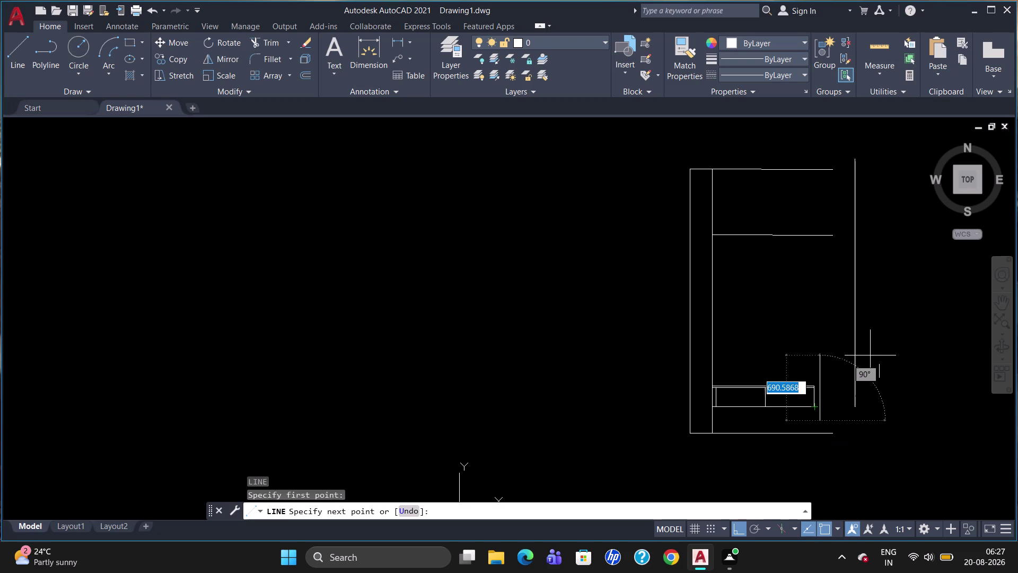
key(Escape)
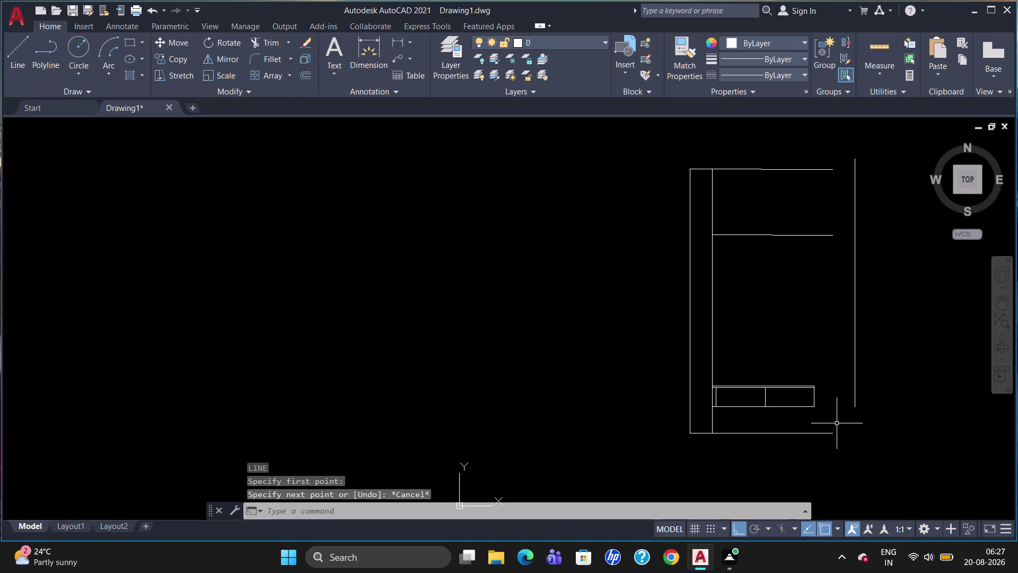
key(l)
key(Return)
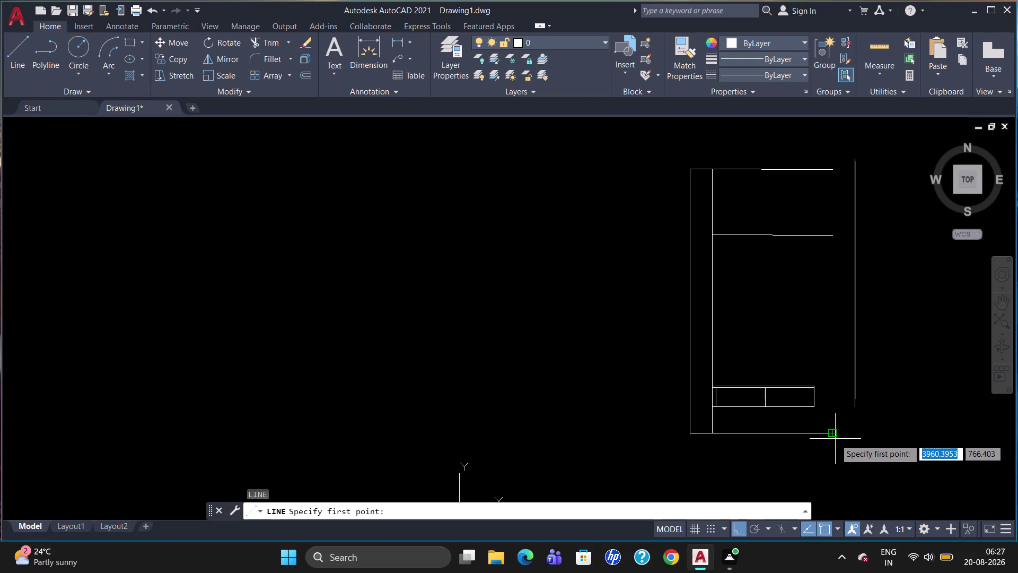
click(833, 437)
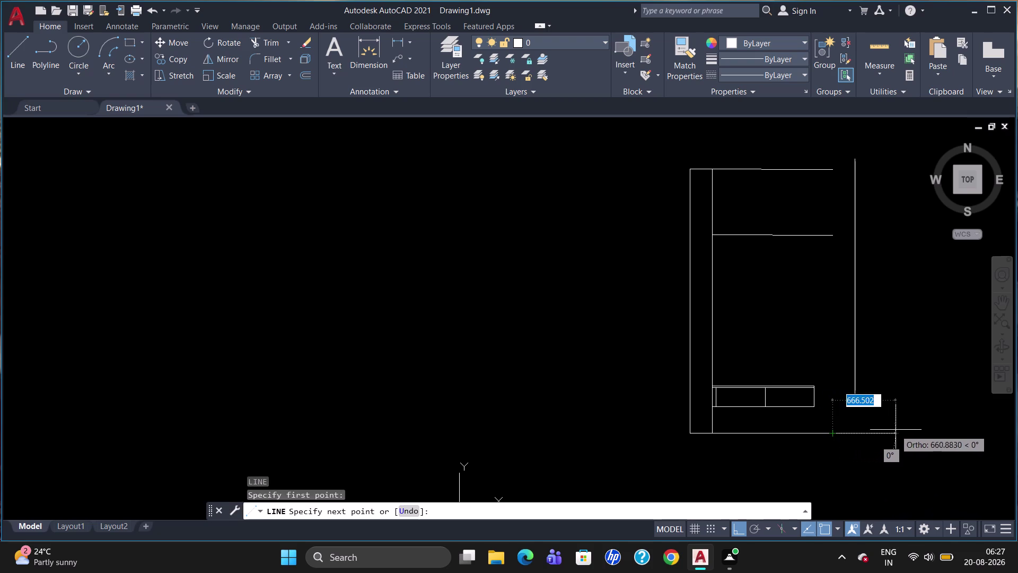
click(895, 429)
key(Escape)
Extend the top edge and middle band line to the new right vertical line.
text(e)
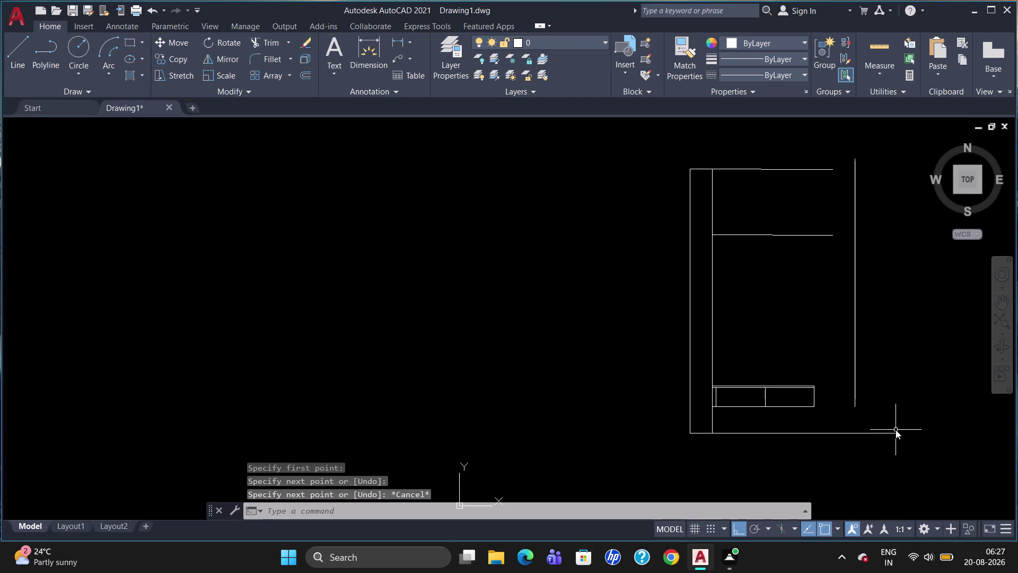
text(x)
key(Return)
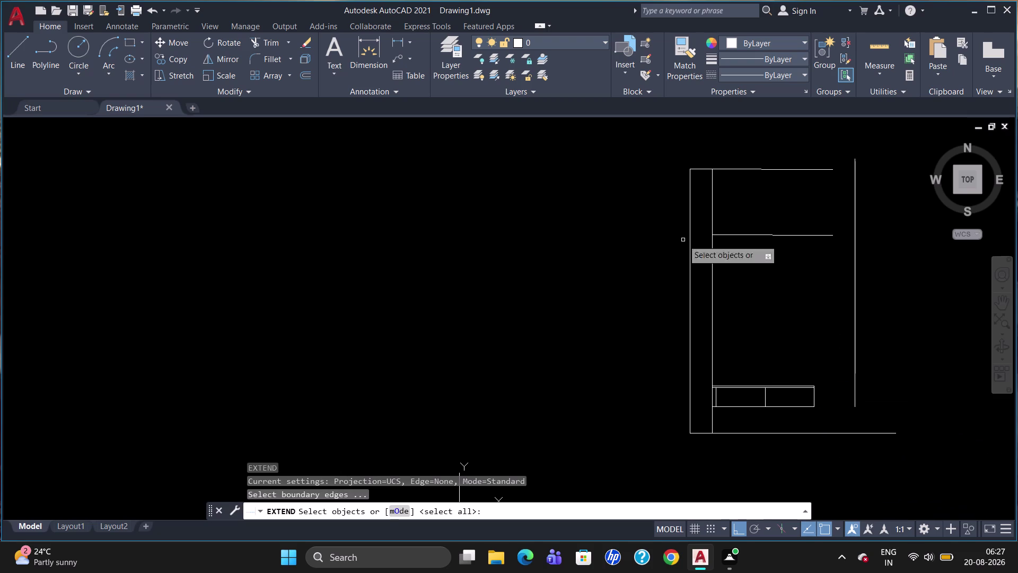
click(857, 234)
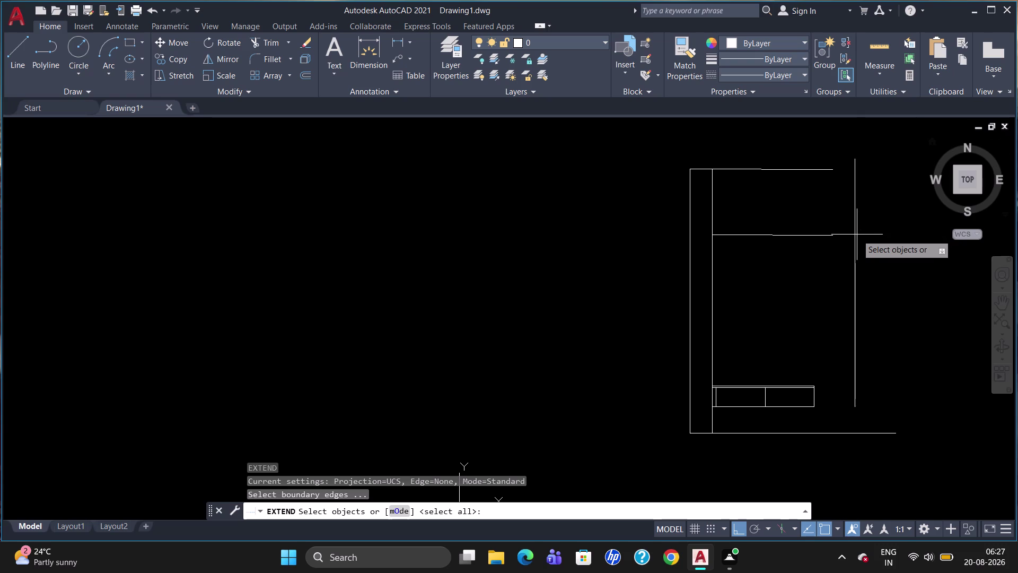
click(854, 235)
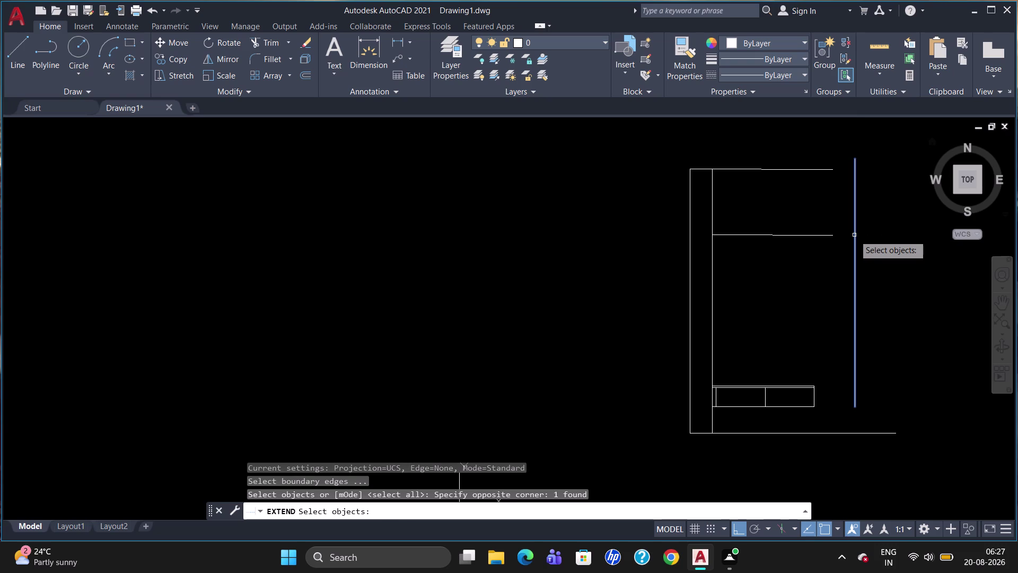
key(BackSpace)
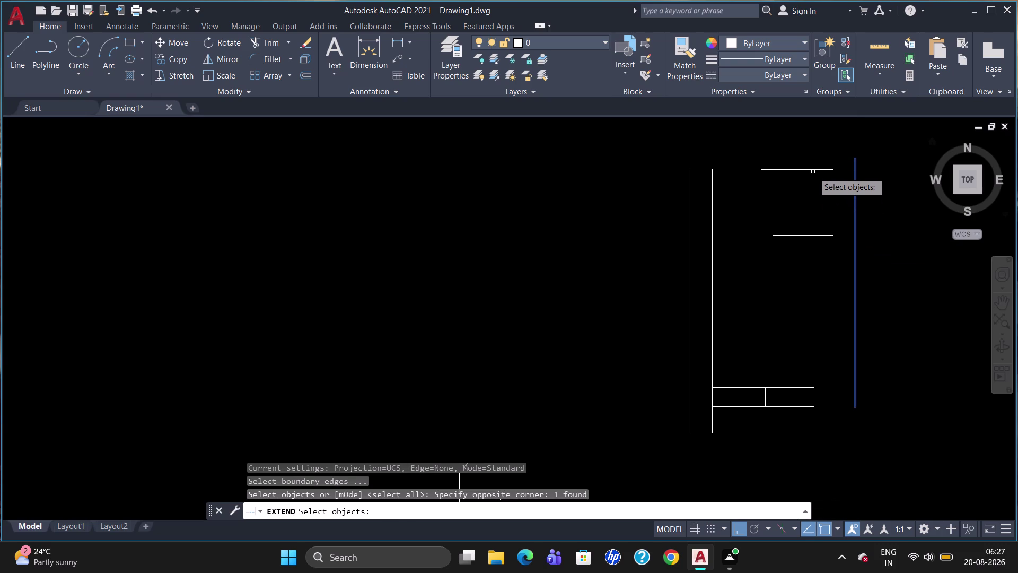
click(815, 170)
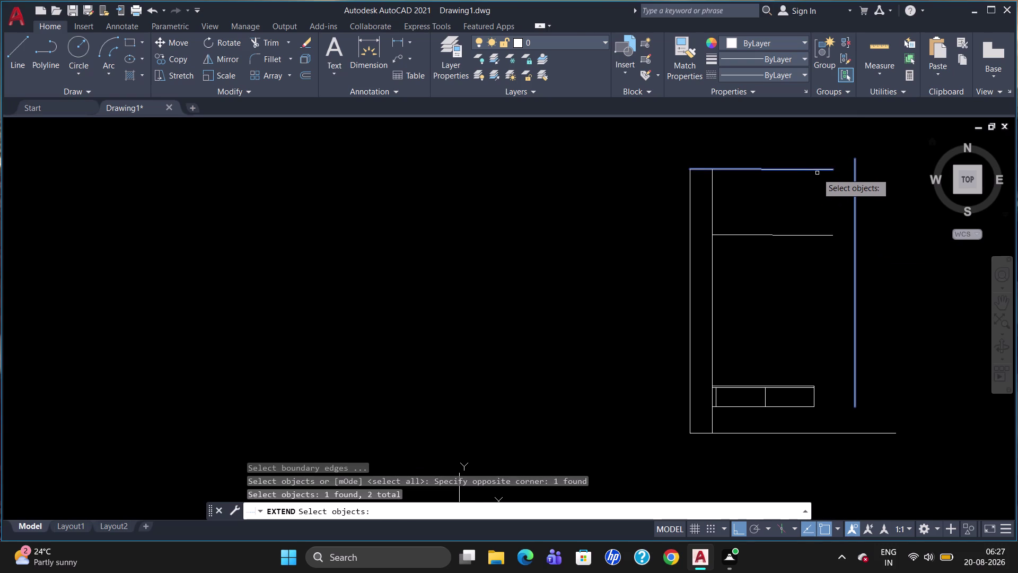
key(Return)
click(813, 169)
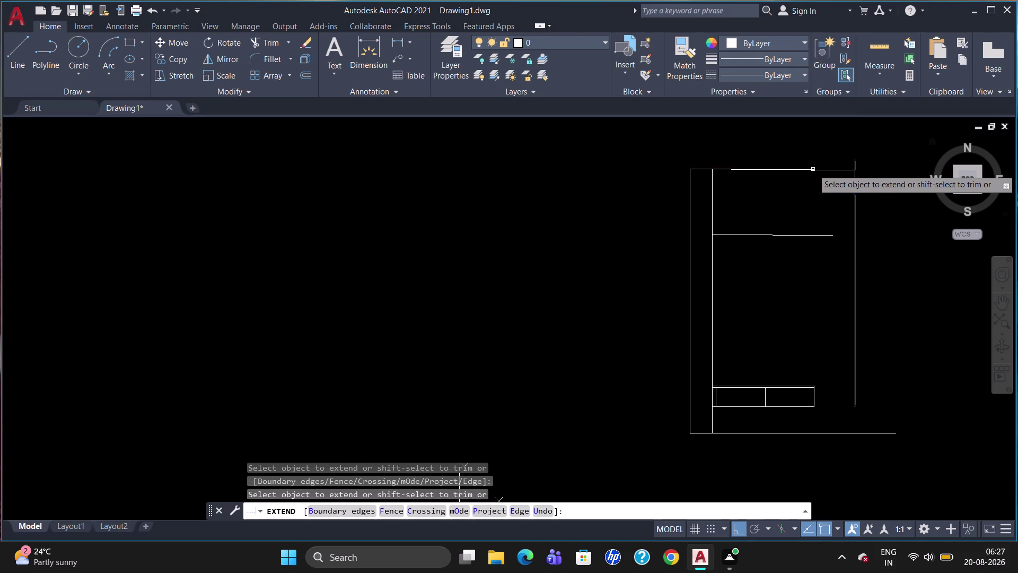
click(827, 234)
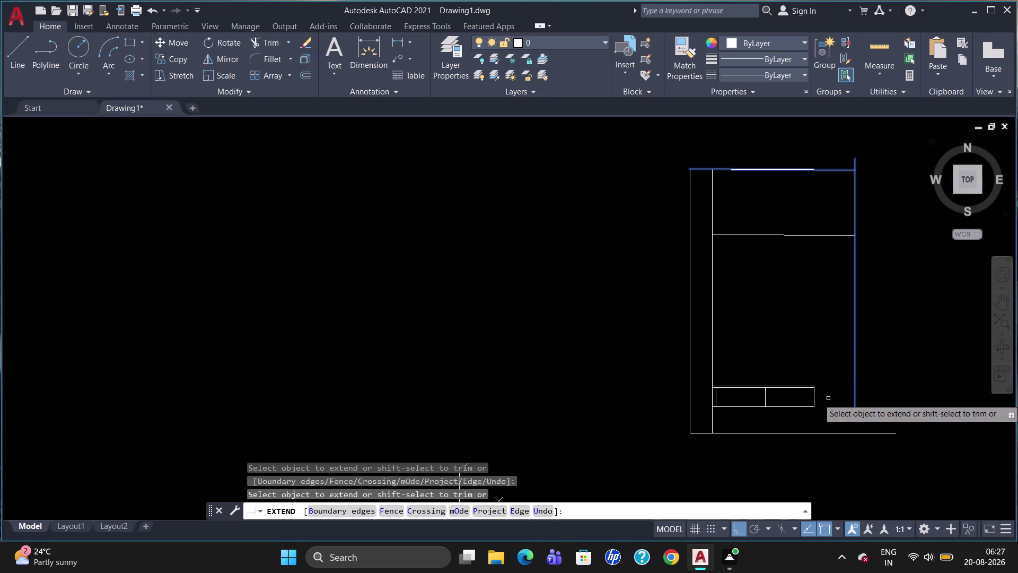
click(800, 405)
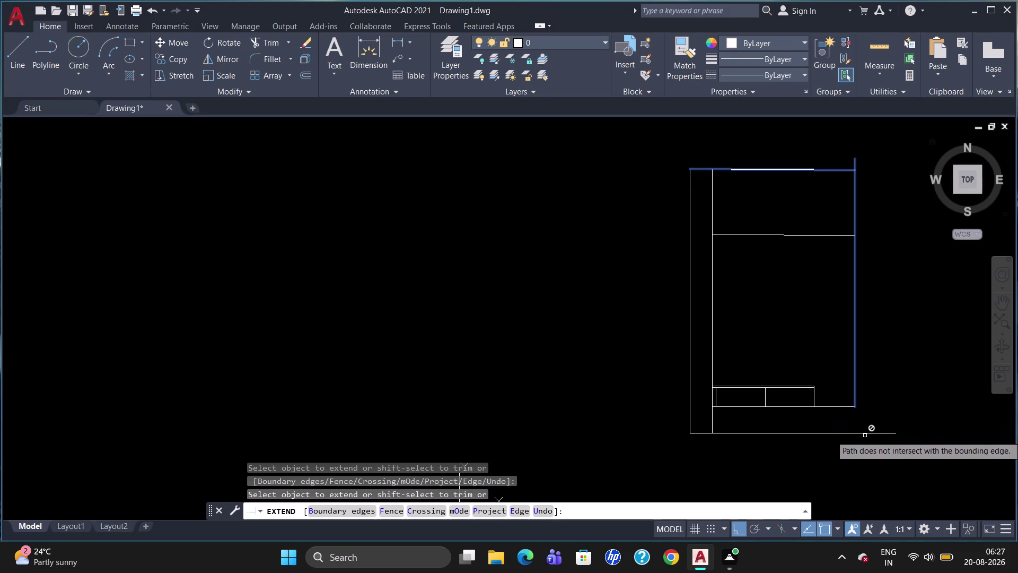
key(Escape)
Extend the right vertical line down to the lengthened bottom edge.
text(e)
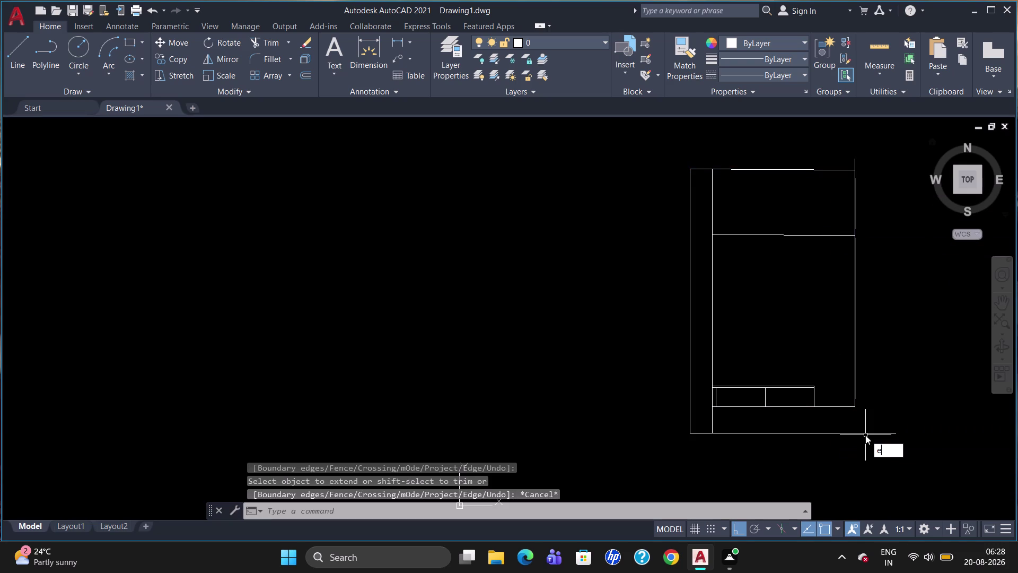
text(x)
key(Return)
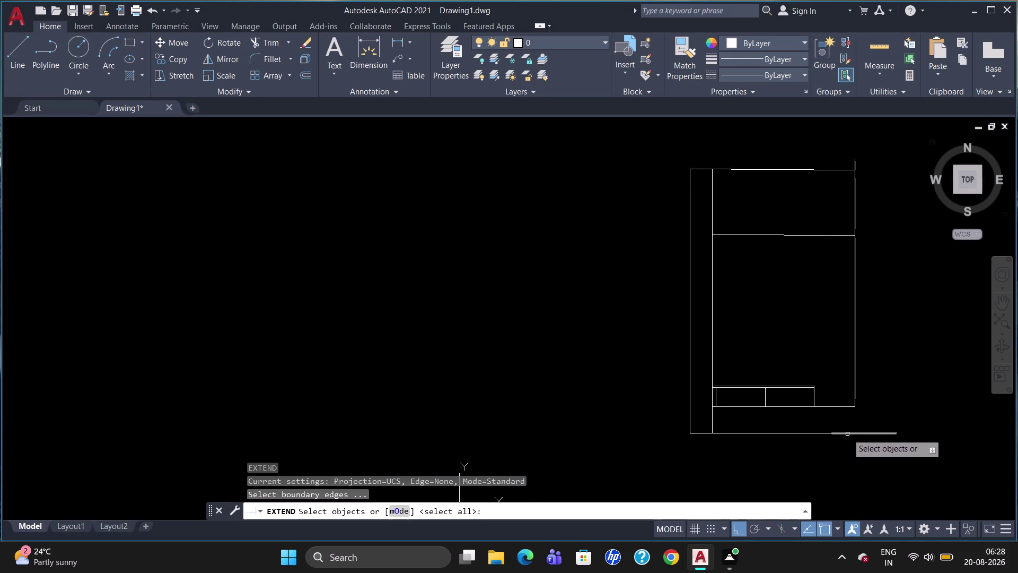
click(847, 433)
key(Return)
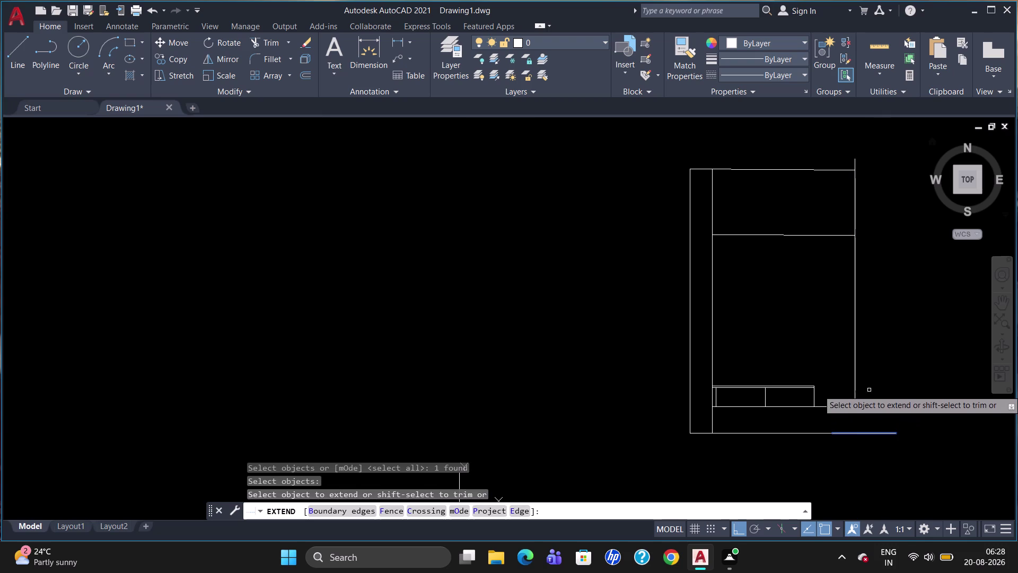
click(855, 384)
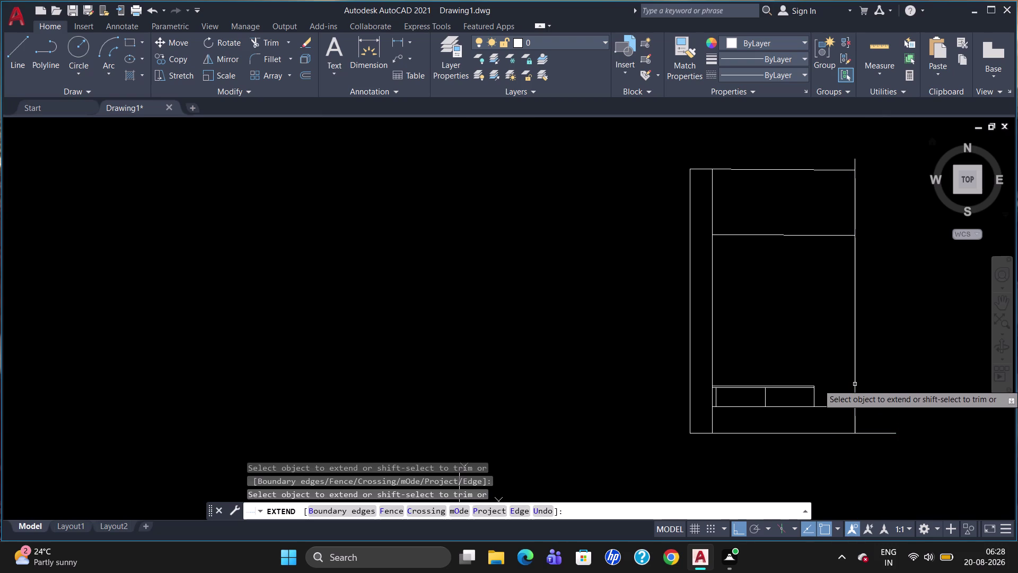
key(Escape)
text(tr)
key(Return)
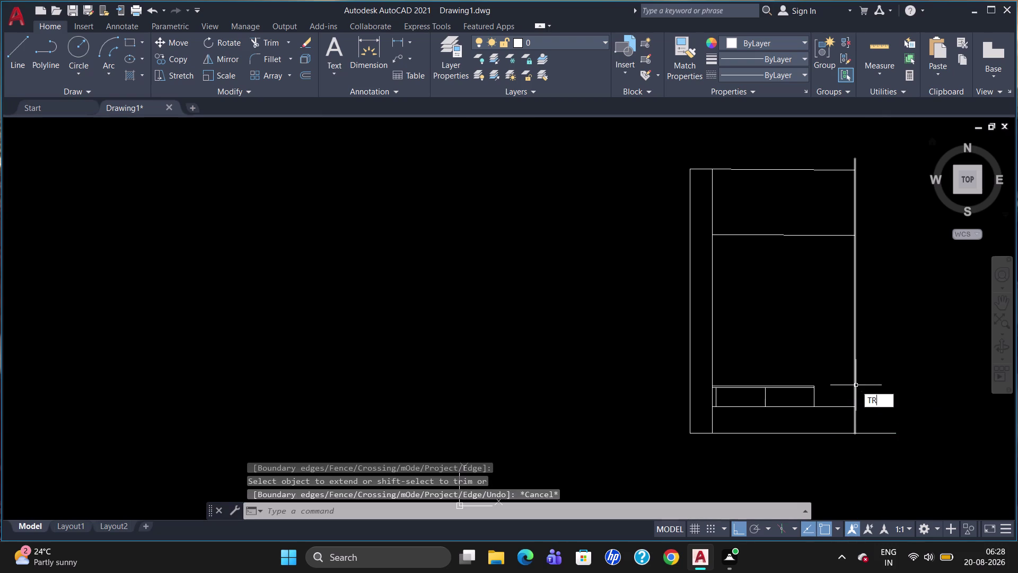
Trim the right edge's stub above the top edge and the bottom-right overhang.
key(Return)
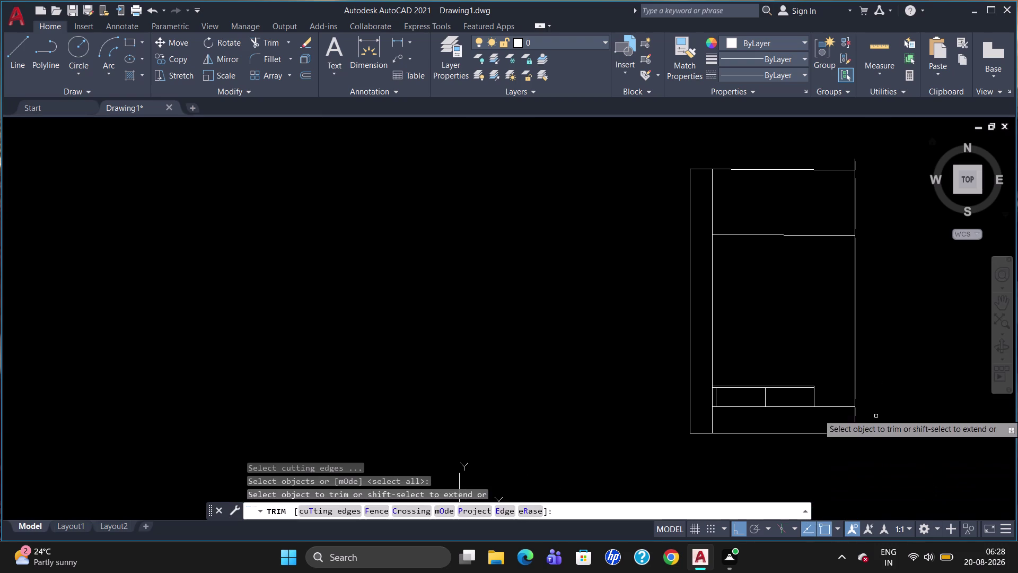
drag(880, 438, 885, 442)
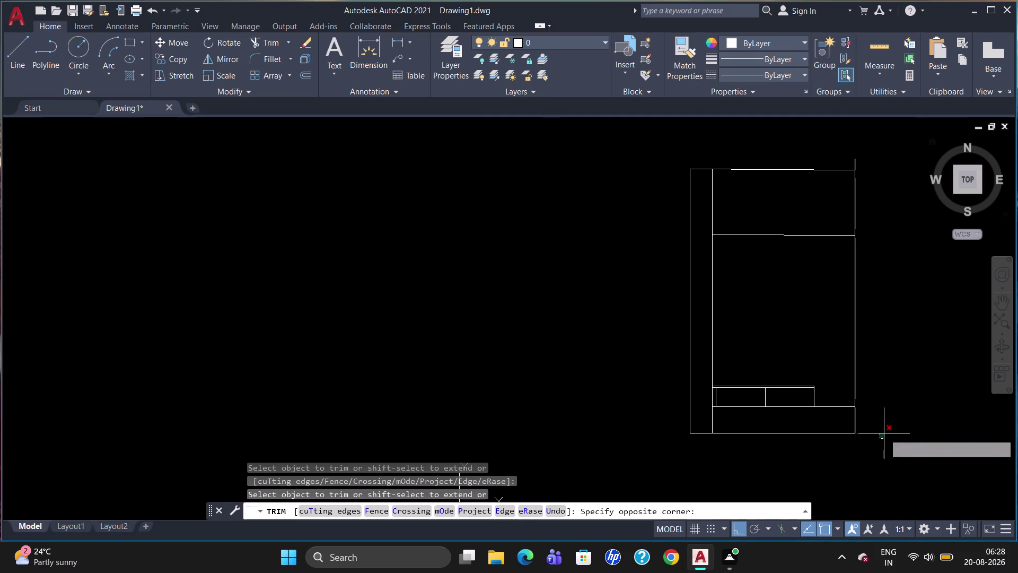
click(884, 434)
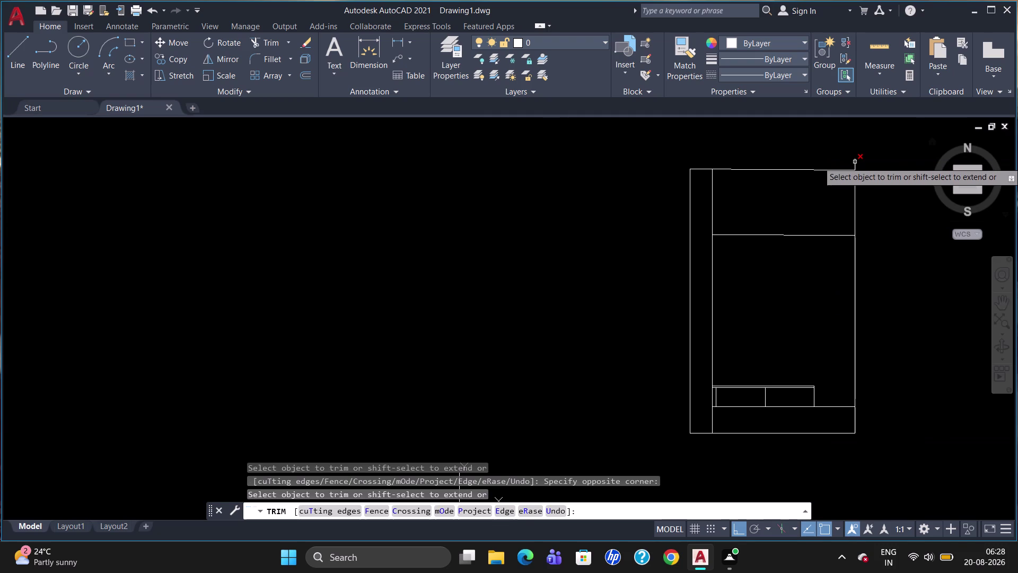
click(856, 162)
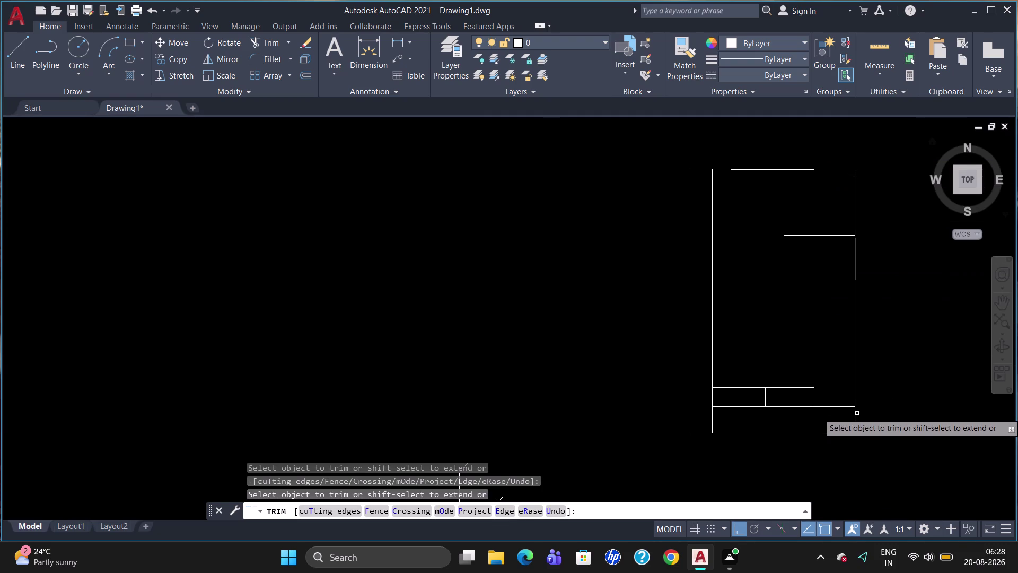
click(832, 408)
key(Escape)
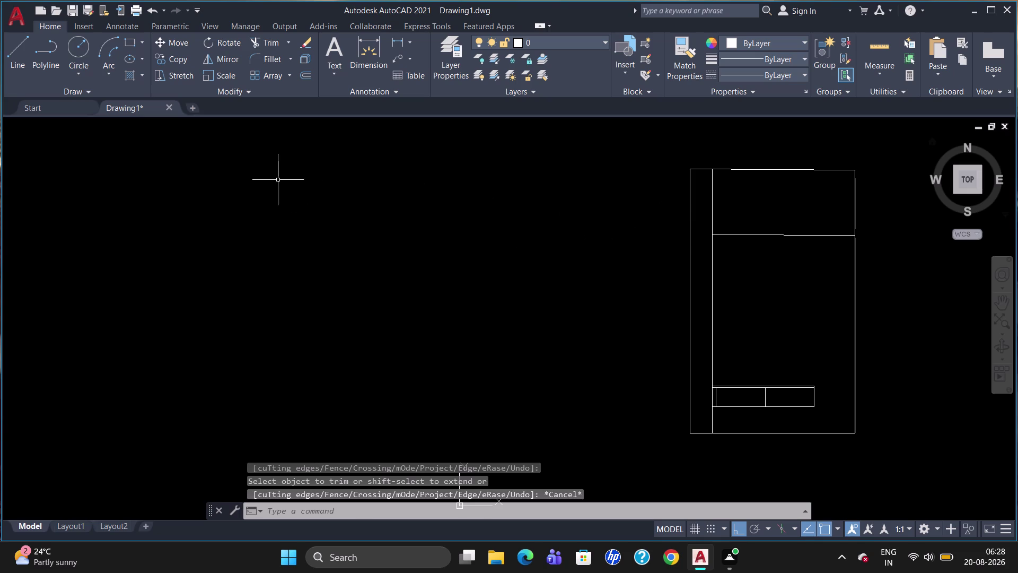
click(145, 67)
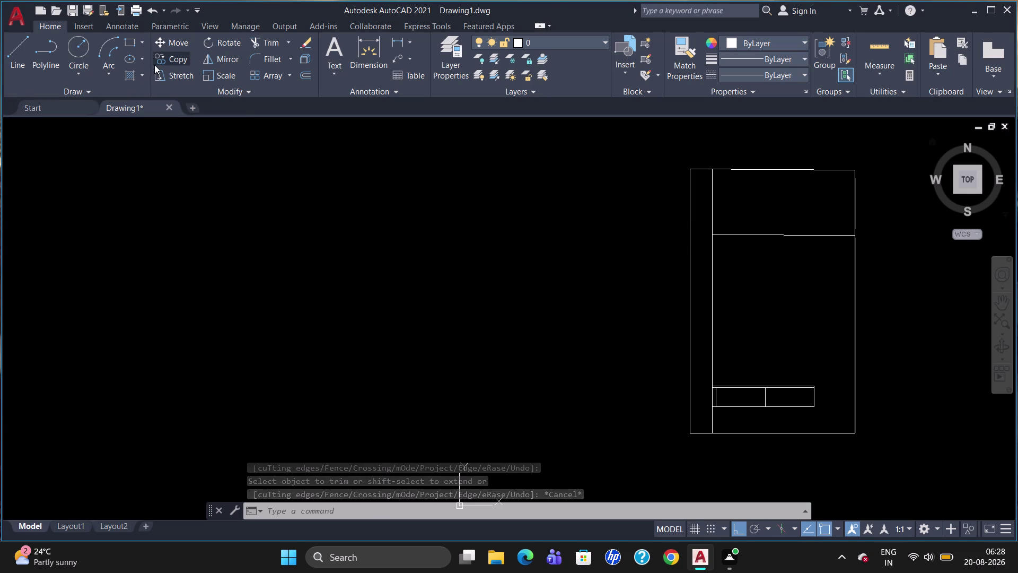
Draw a Start-End-Angle arc up the left inner edge, entering 800 as the angle.
click(144, 71)
click(101, 71)
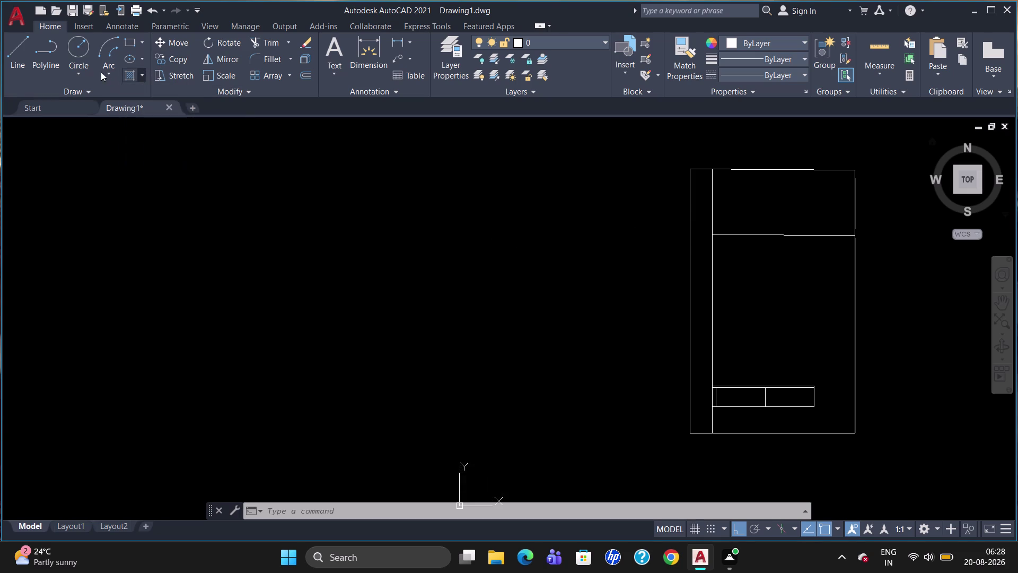
click(121, 212)
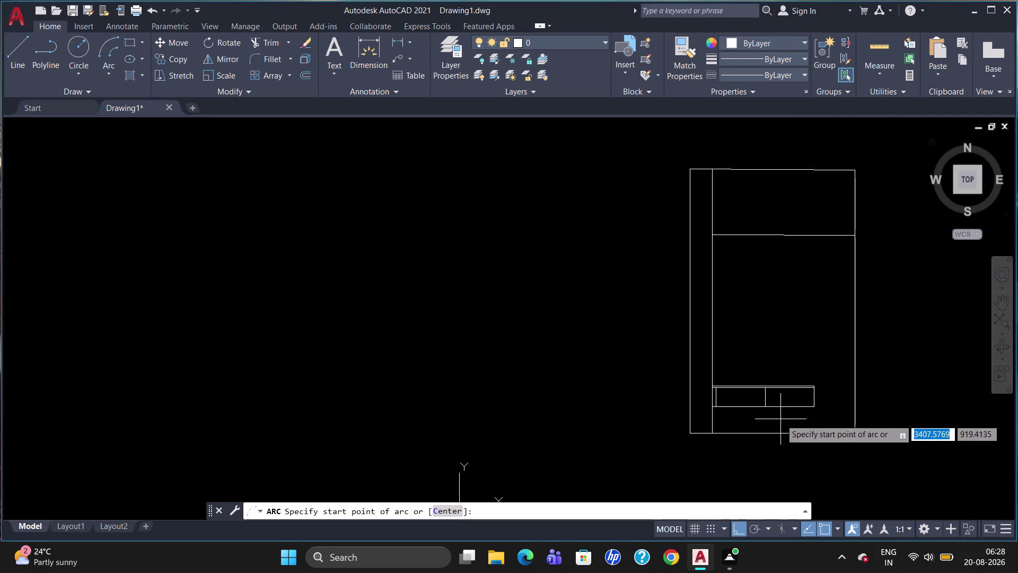
scroll(up, 3)
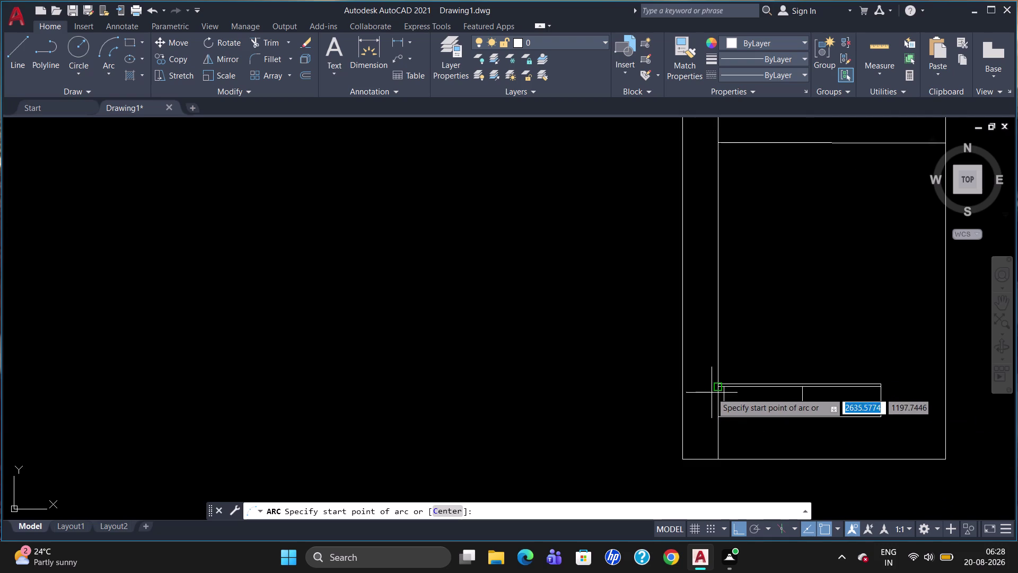
click(716, 385)
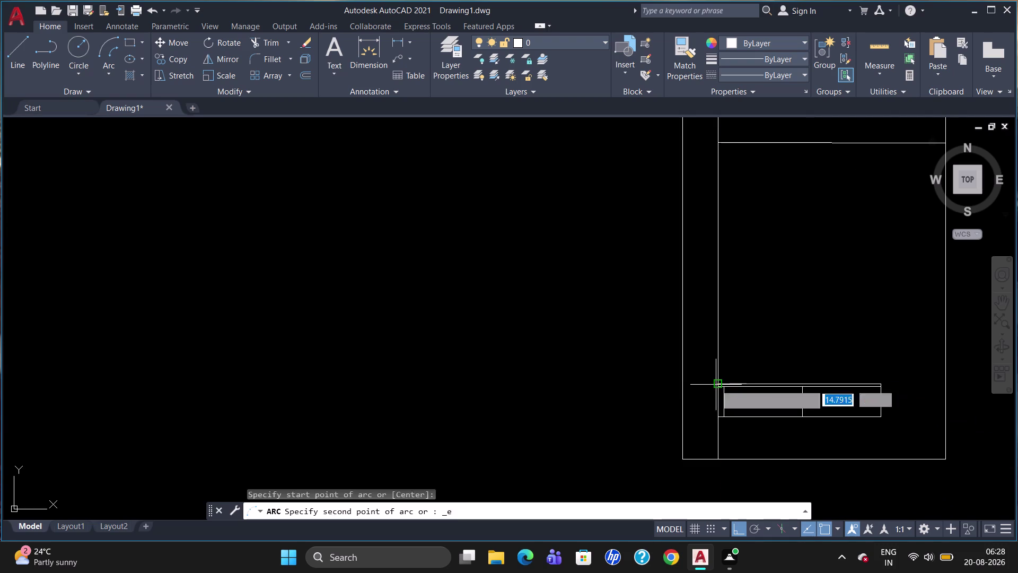
click(719, 144)
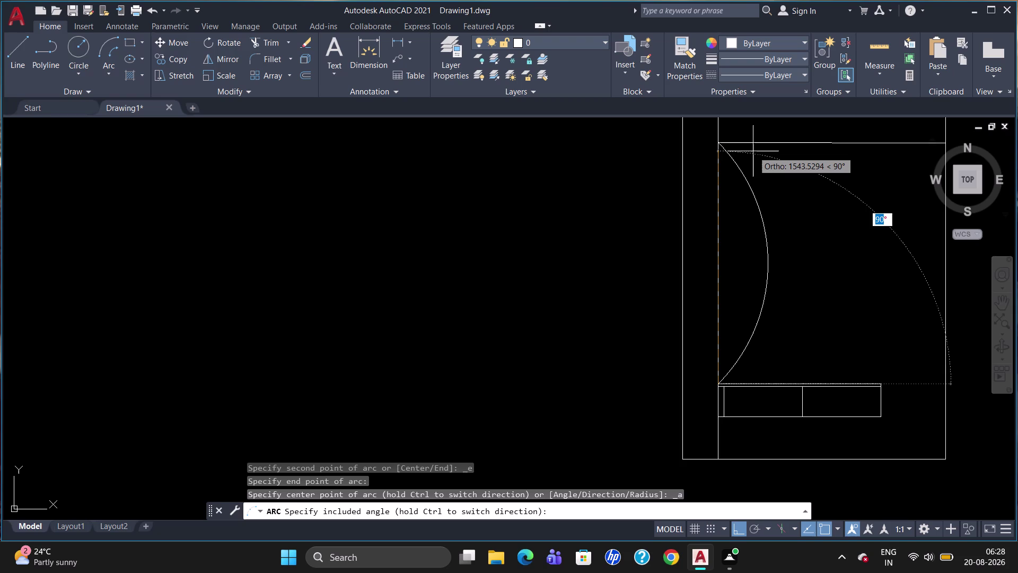
text(800)
key(Return)
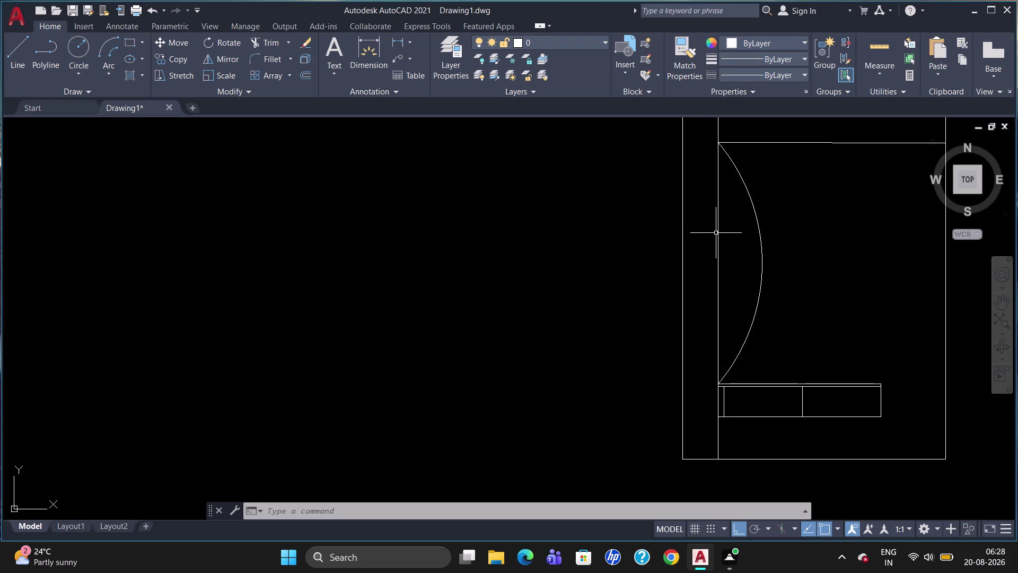
Measure the arc's 288.85 bulge from the left inner edge with DLI.
text(dli)
key(Return)
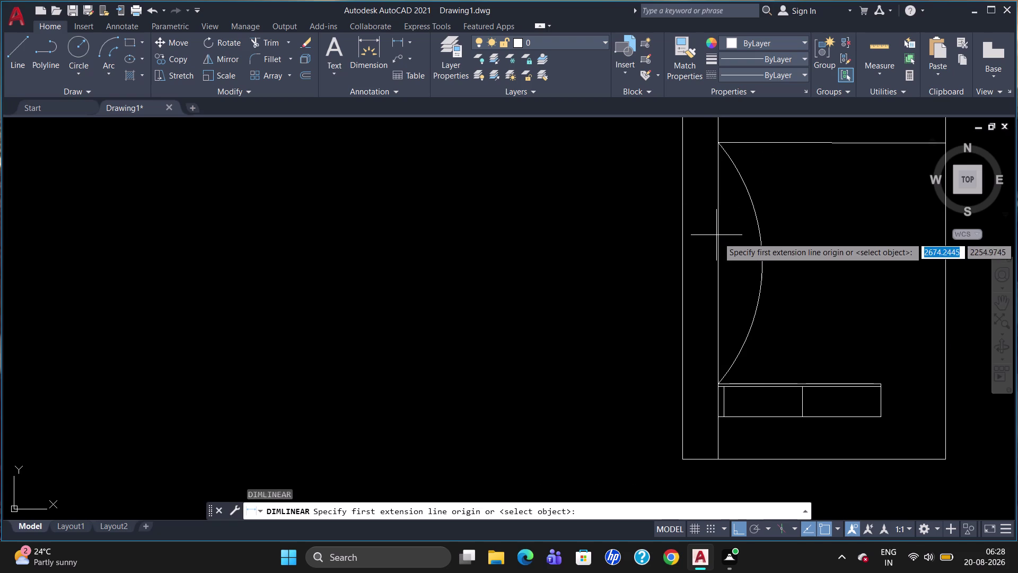
click(720, 254)
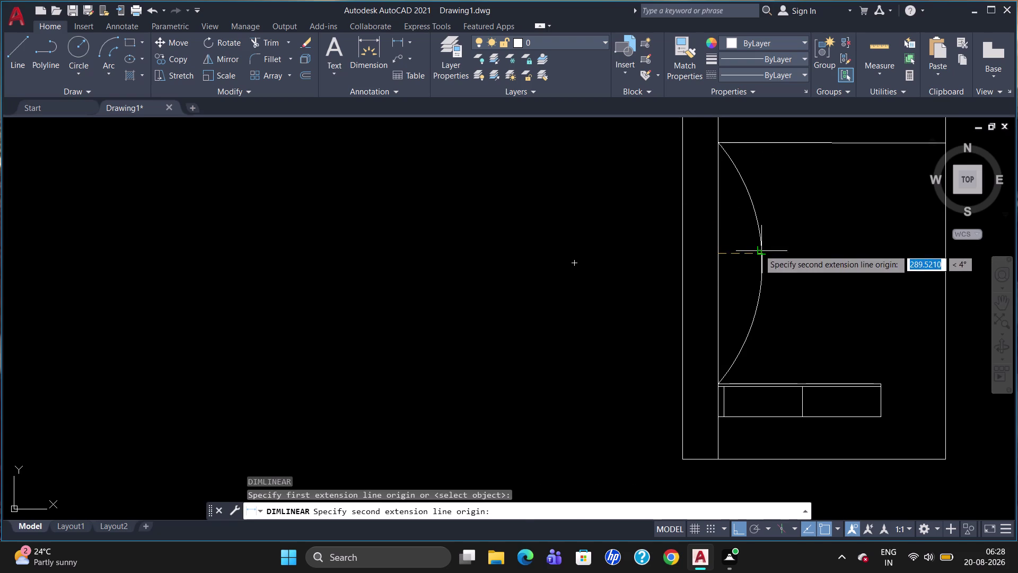
click(759, 250)
click(759, 257)
Delete the 288.85 measurement and the arc.
click(741, 251)
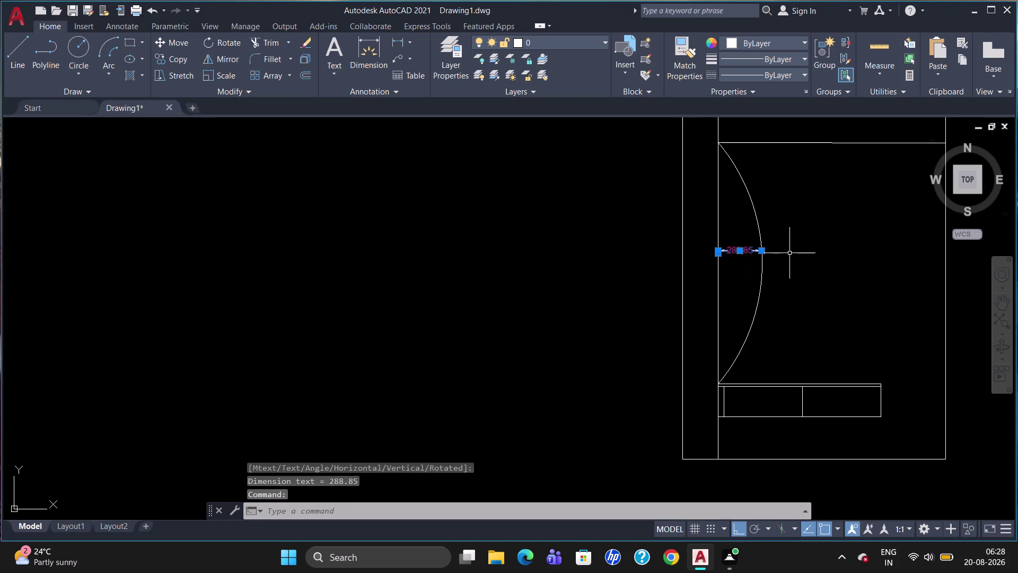
key(Delete)
click(760, 242)
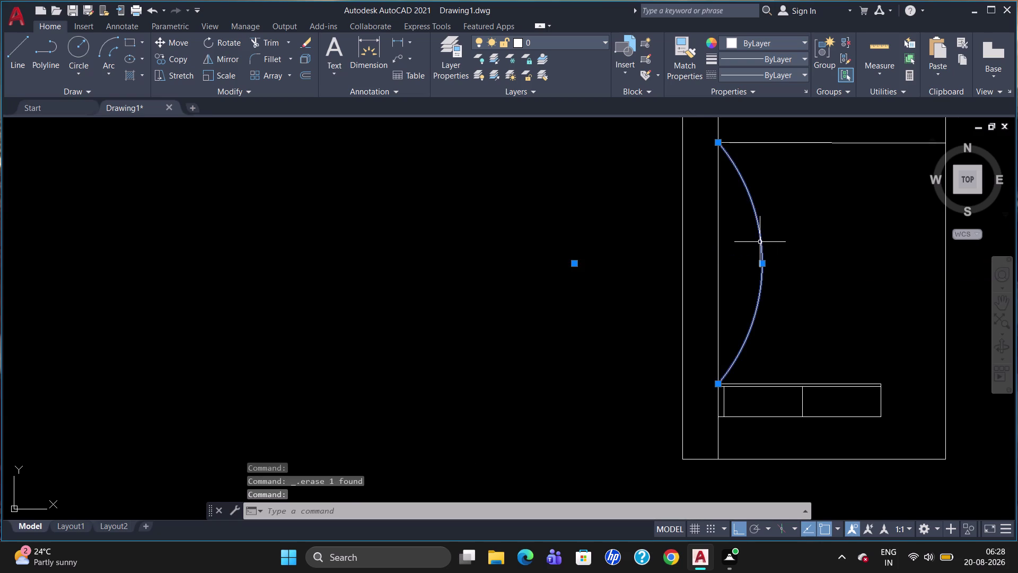
key(Delete)
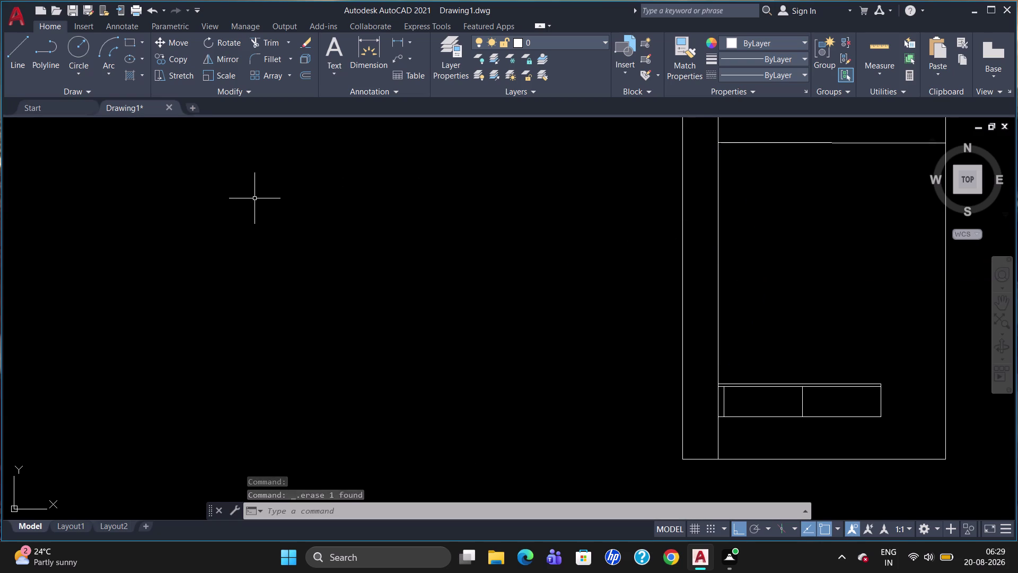
click(104, 72)
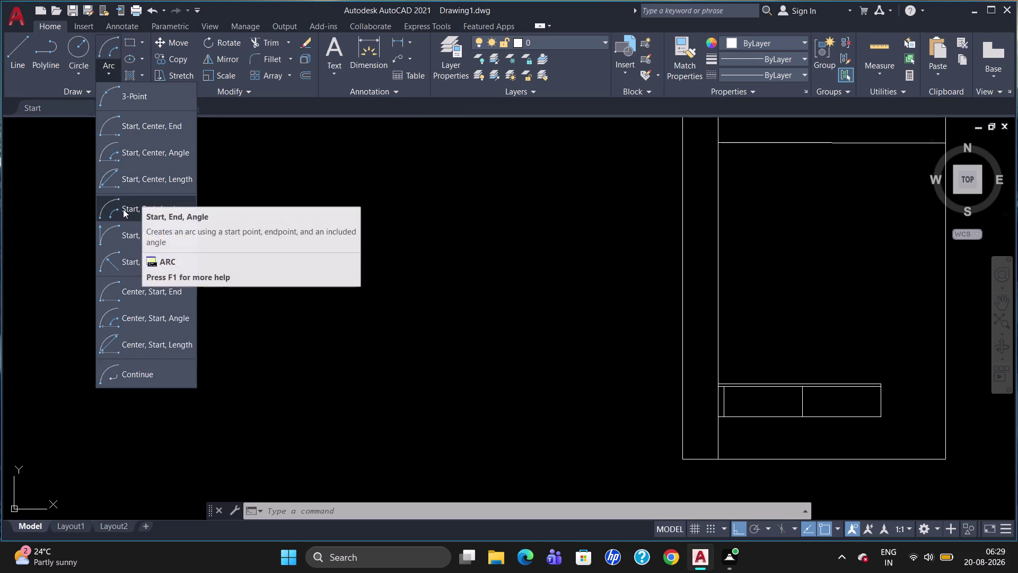
Begin a Start, End, Angle arc on the left inner edge, then abandon it.
click(122, 209)
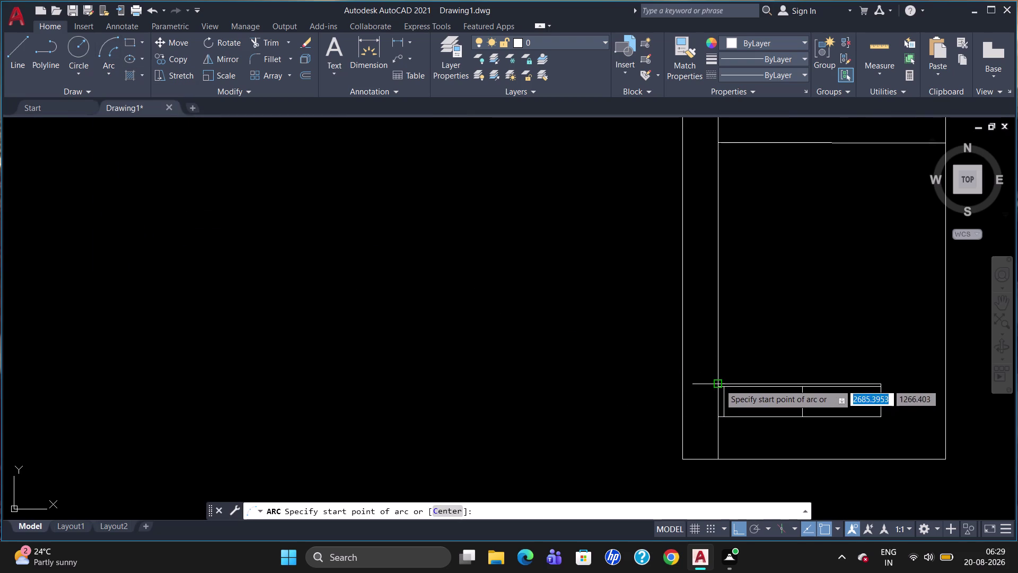
click(719, 384)
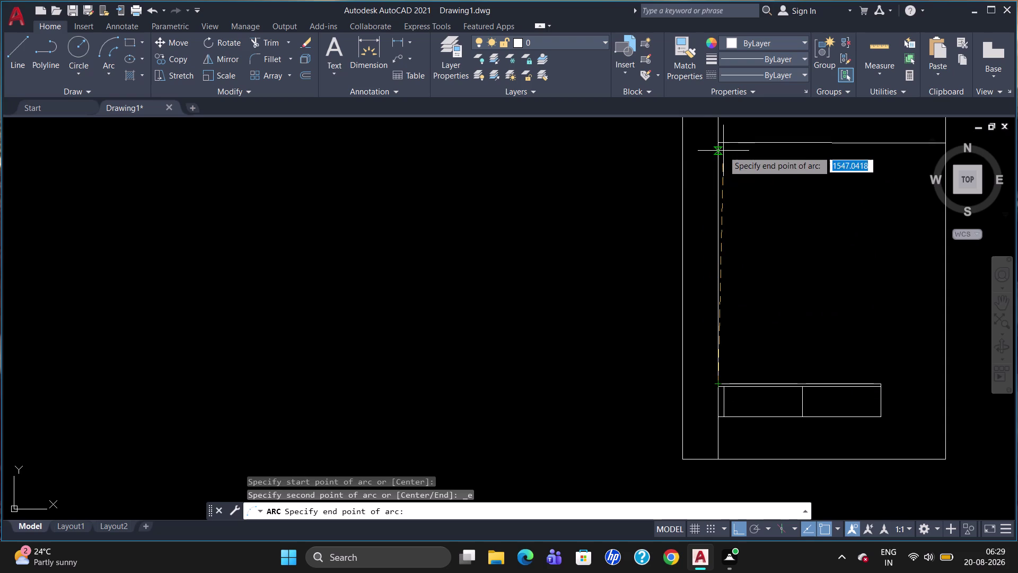
drag(725, 143, 731, 141)
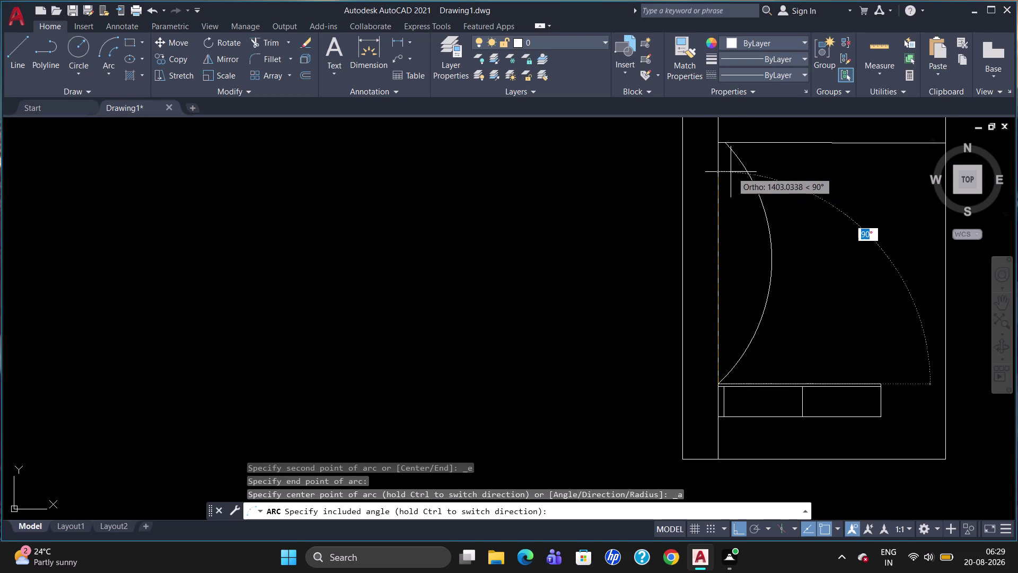
key(Escape)
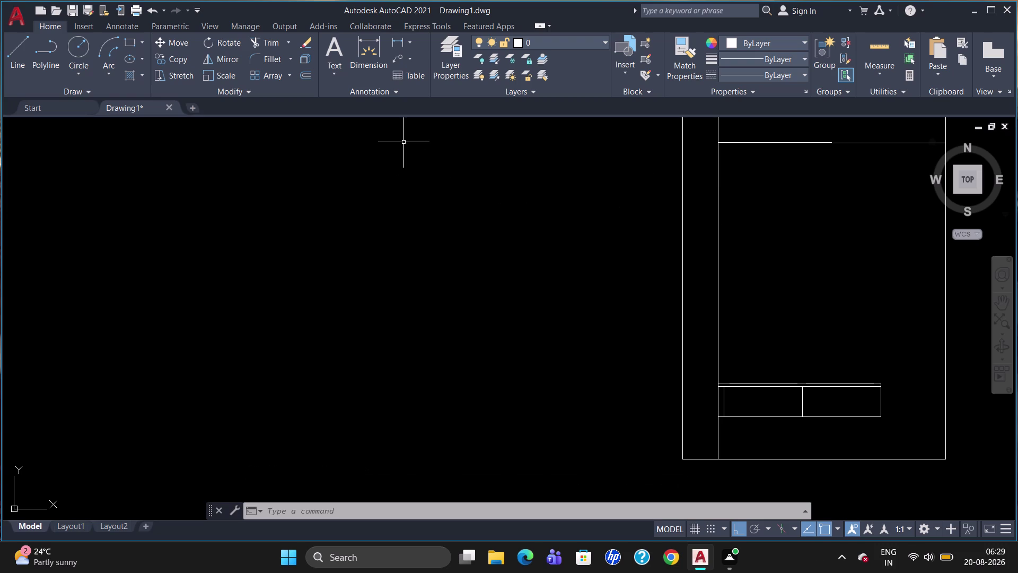
Draw a Start, End, Angle arc up the left inner edge with included angle 800.
click(106, 75)
click(164, 213)
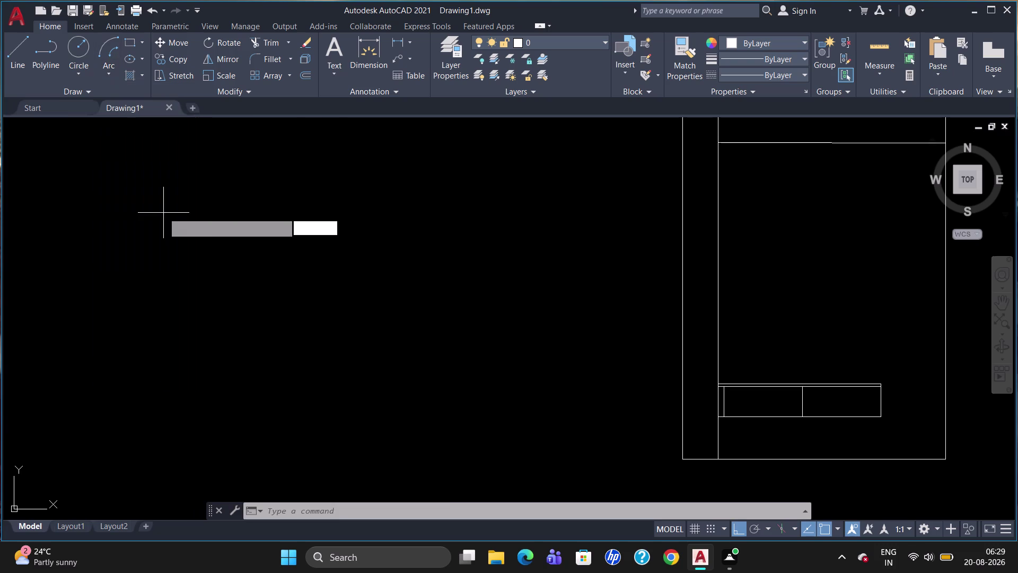
click(713, 381)
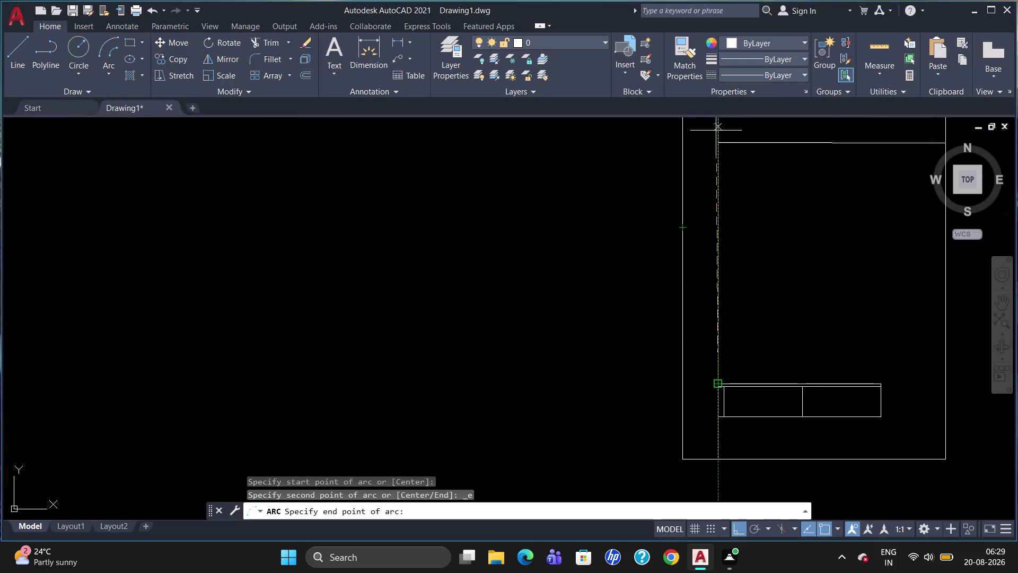
click(715, 145)
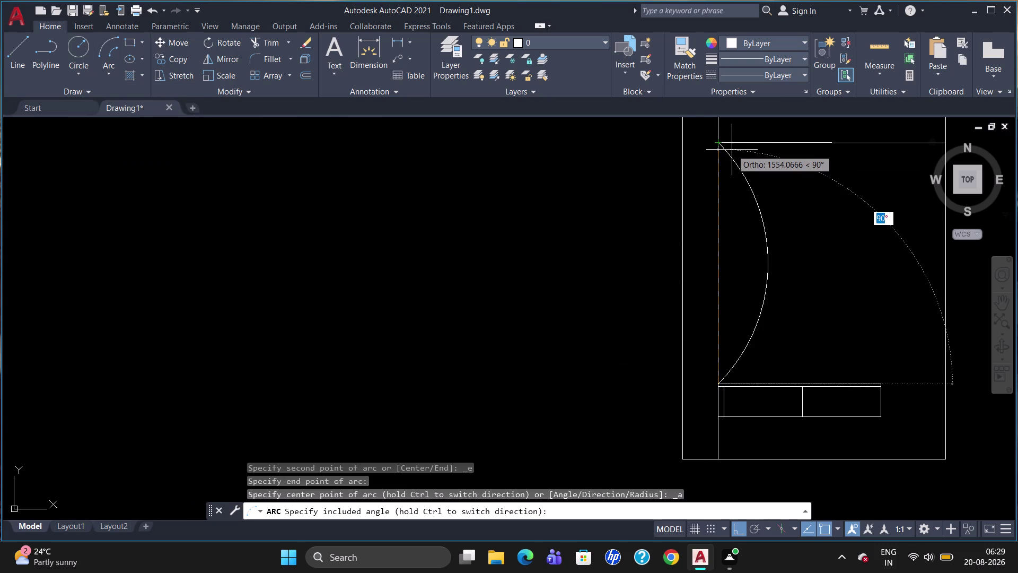
text(800)
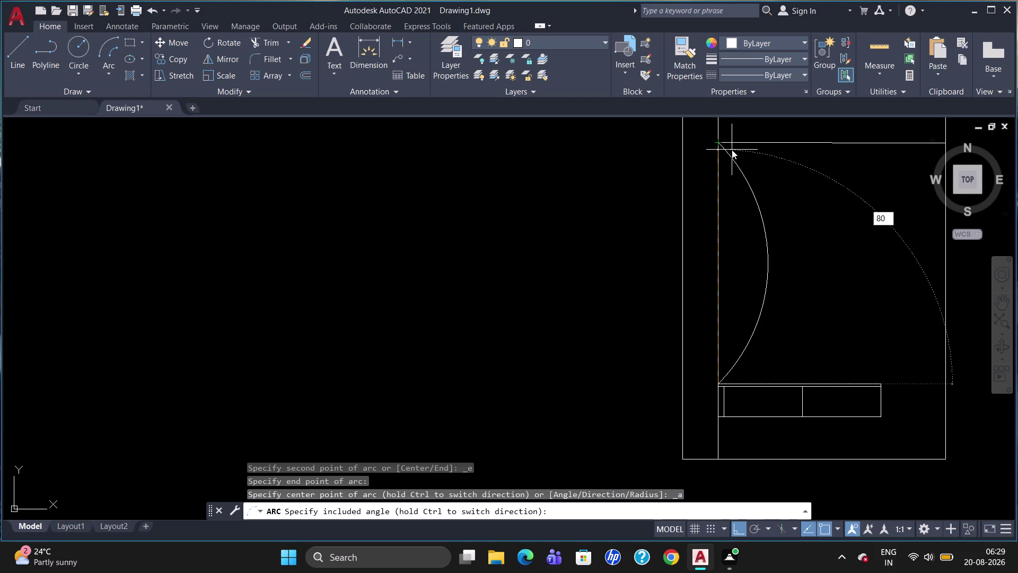
key(Return)
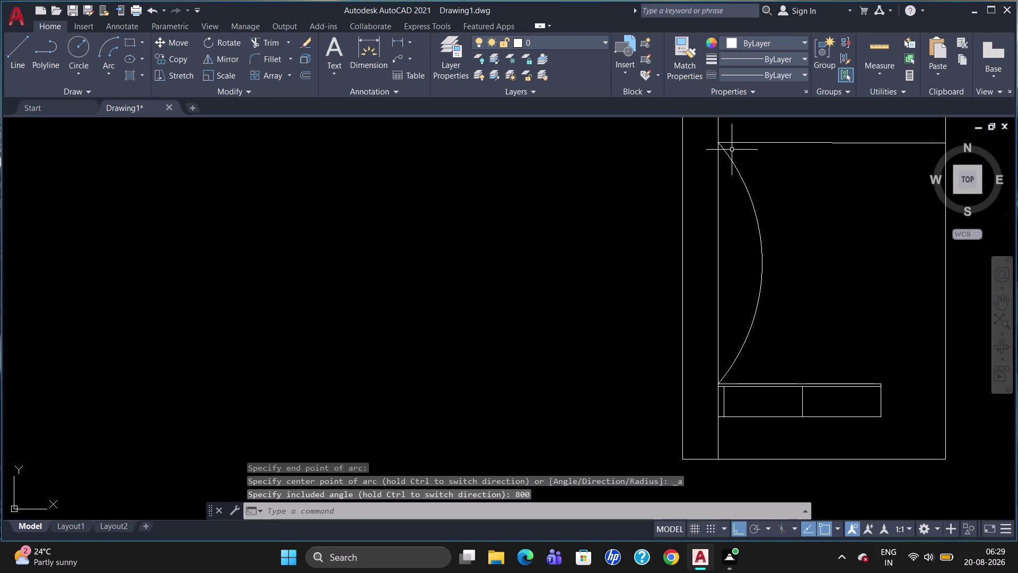